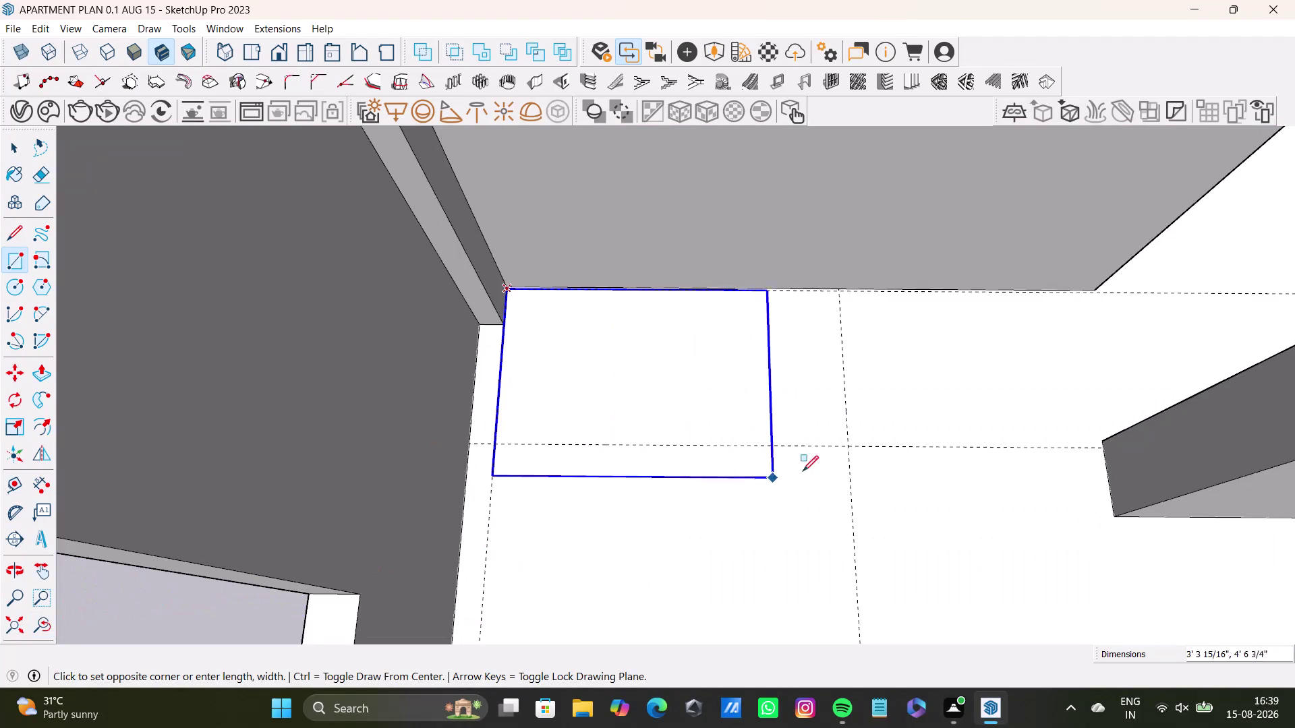
Finish the floor rectangle in the room corner and select its face.
scroll(up, 3)
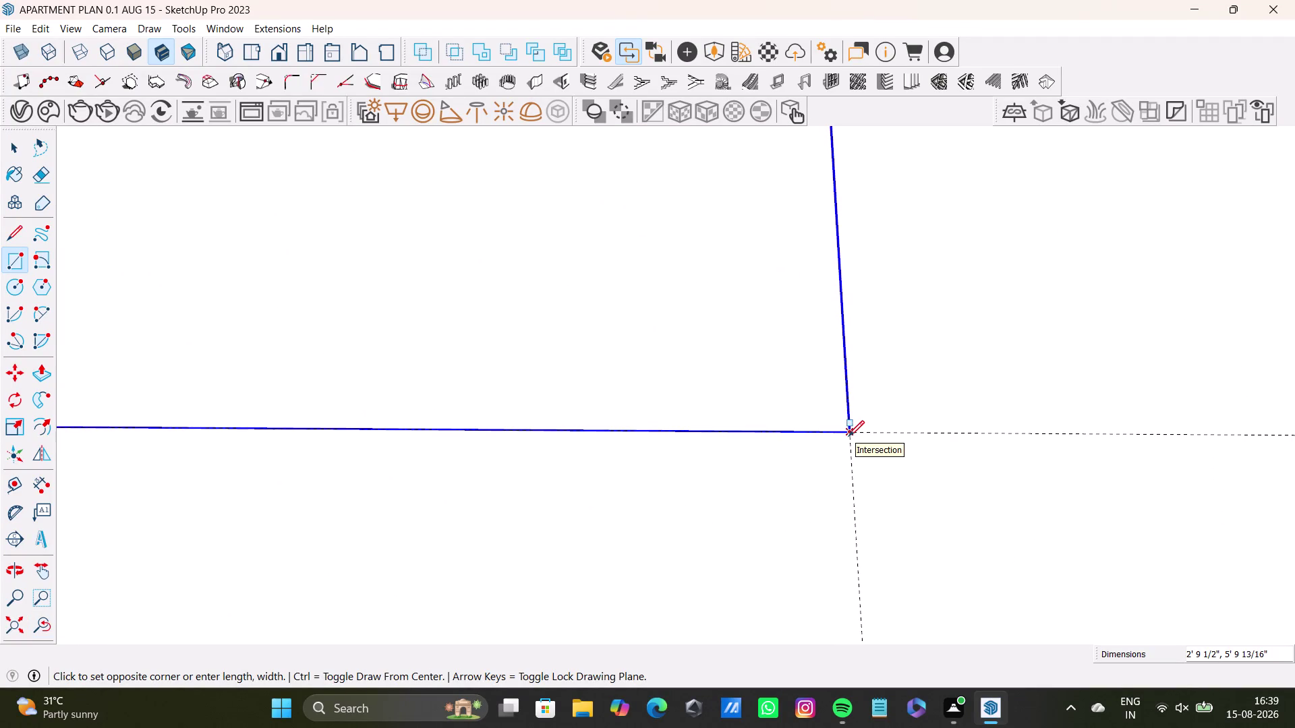
click(849, 436)
key(space)
scroll(down, 3)
middle_drag(757, 402, 765, 459)
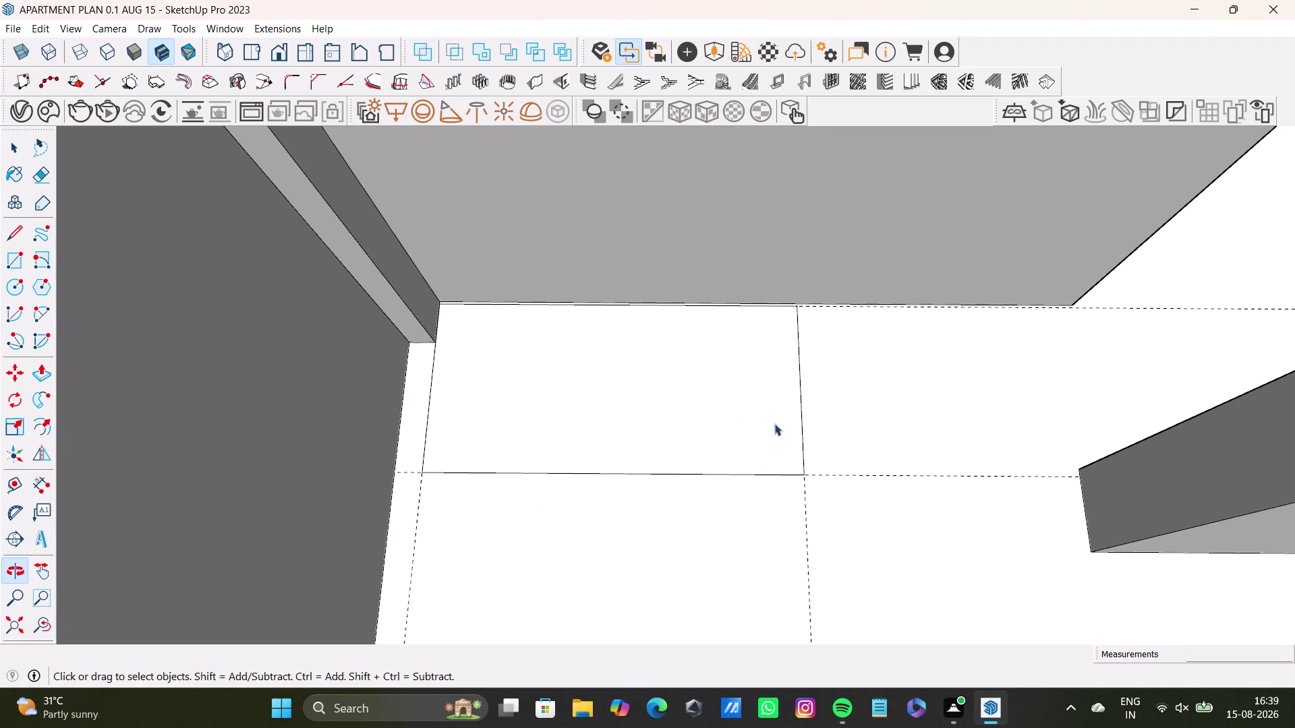
middle_drag(774, 422, 622, 321)
key(space)
click(635, 408)
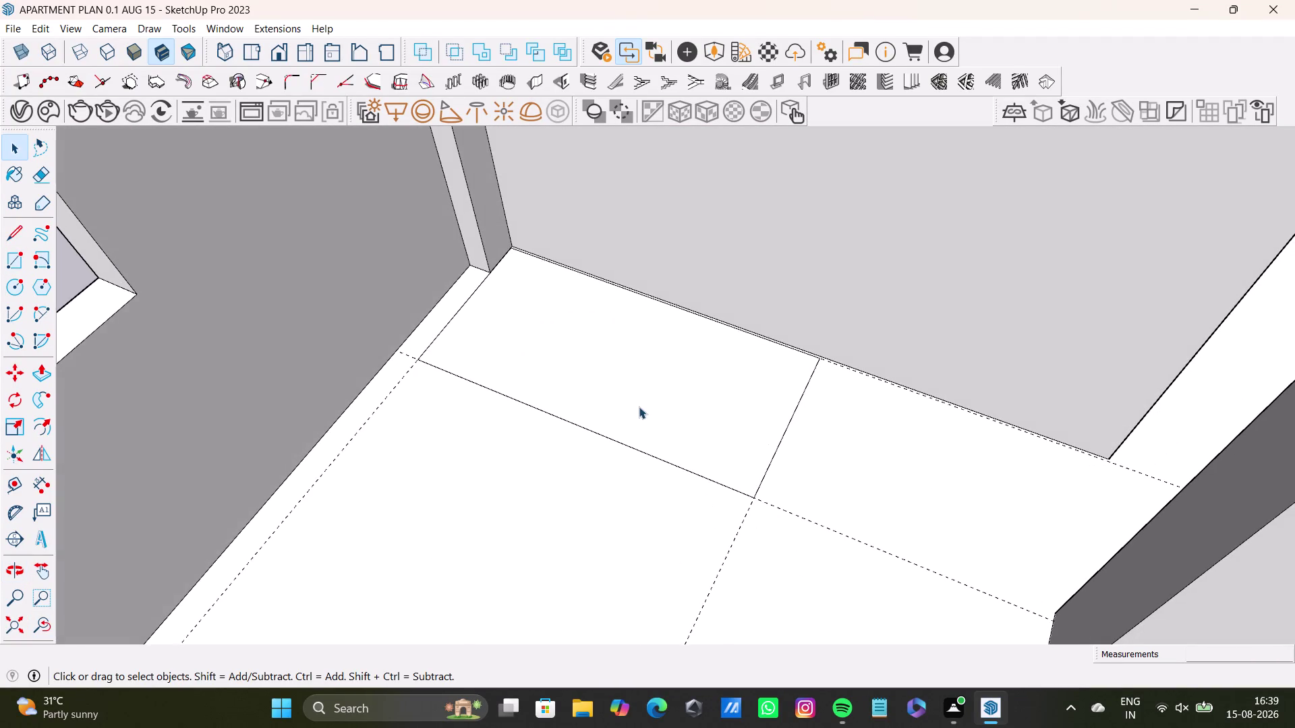
scroll(down, 3)
middle_drag(661, 380, 653, 510)
Push/Pull the rectangle face up into a tall column, checking its top against the walls.
key(p)
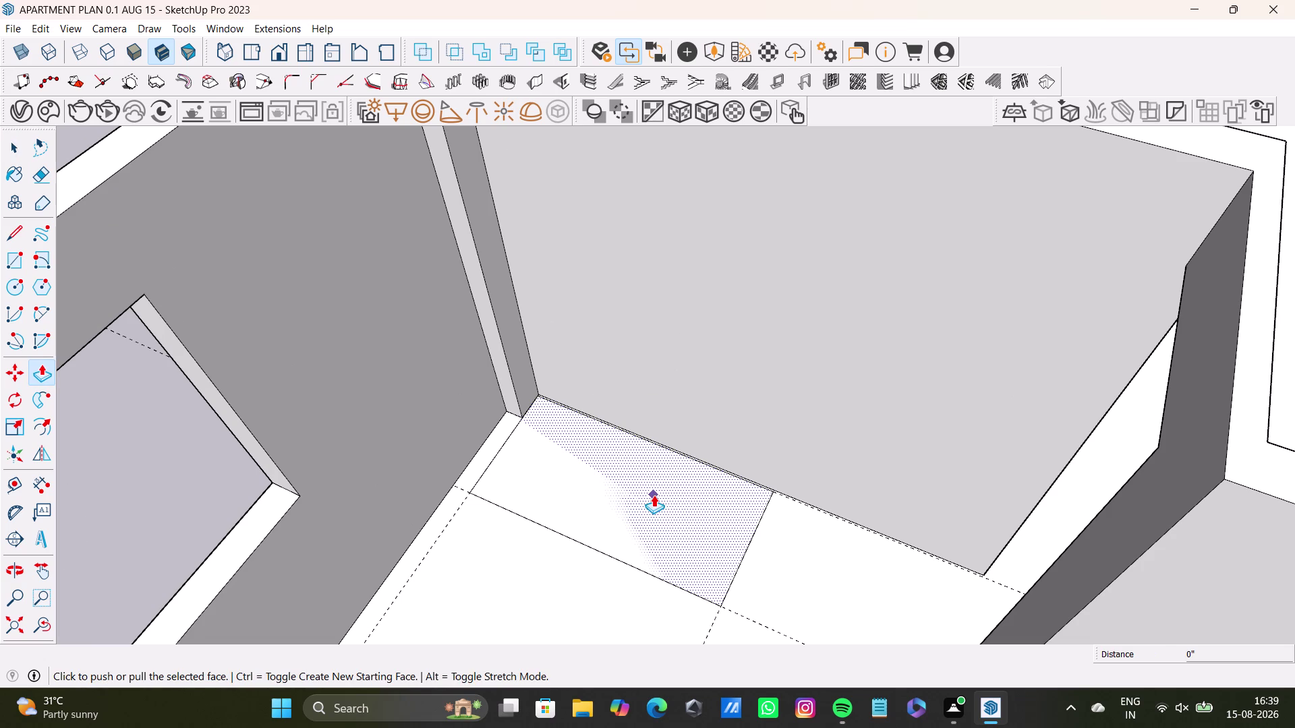
click(653, 495)
middle_drag(711, 270, 707, 453)
middle_drag(705, 439, 744, 358)
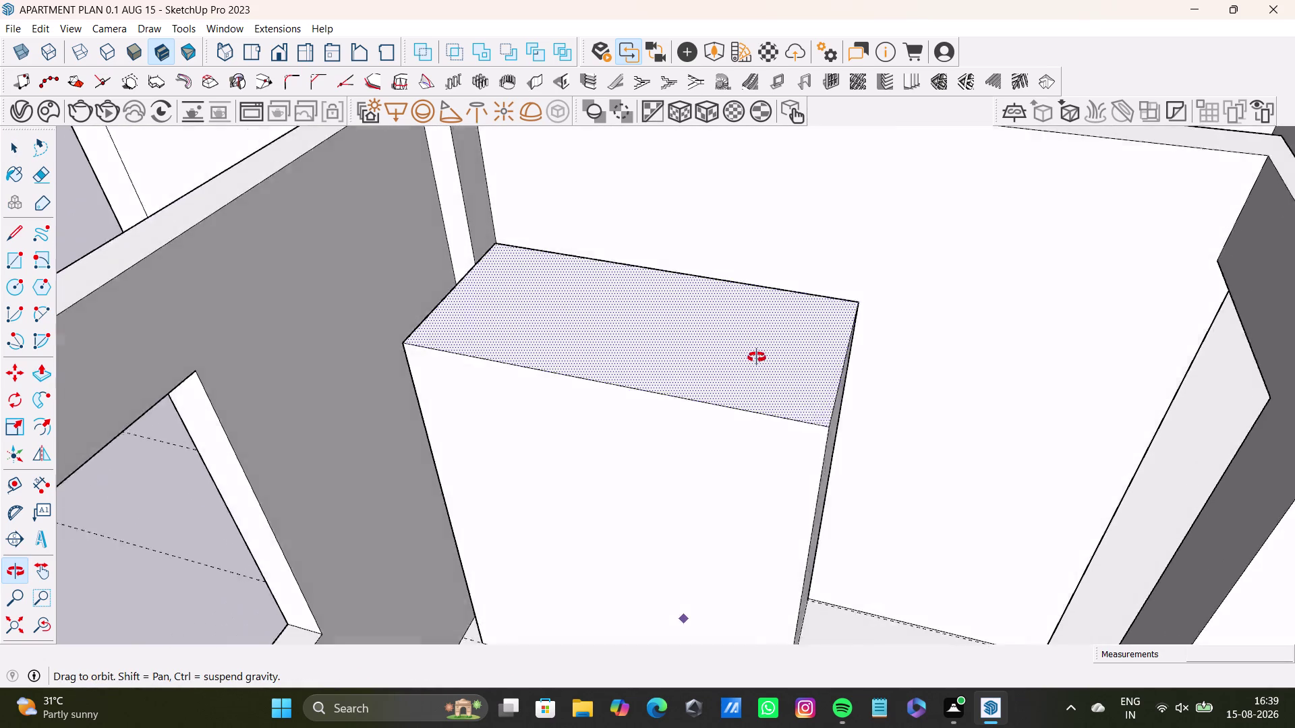
middle_drag(744, 358, 774, 362)
middle_drag(733, 185, 698, 346)
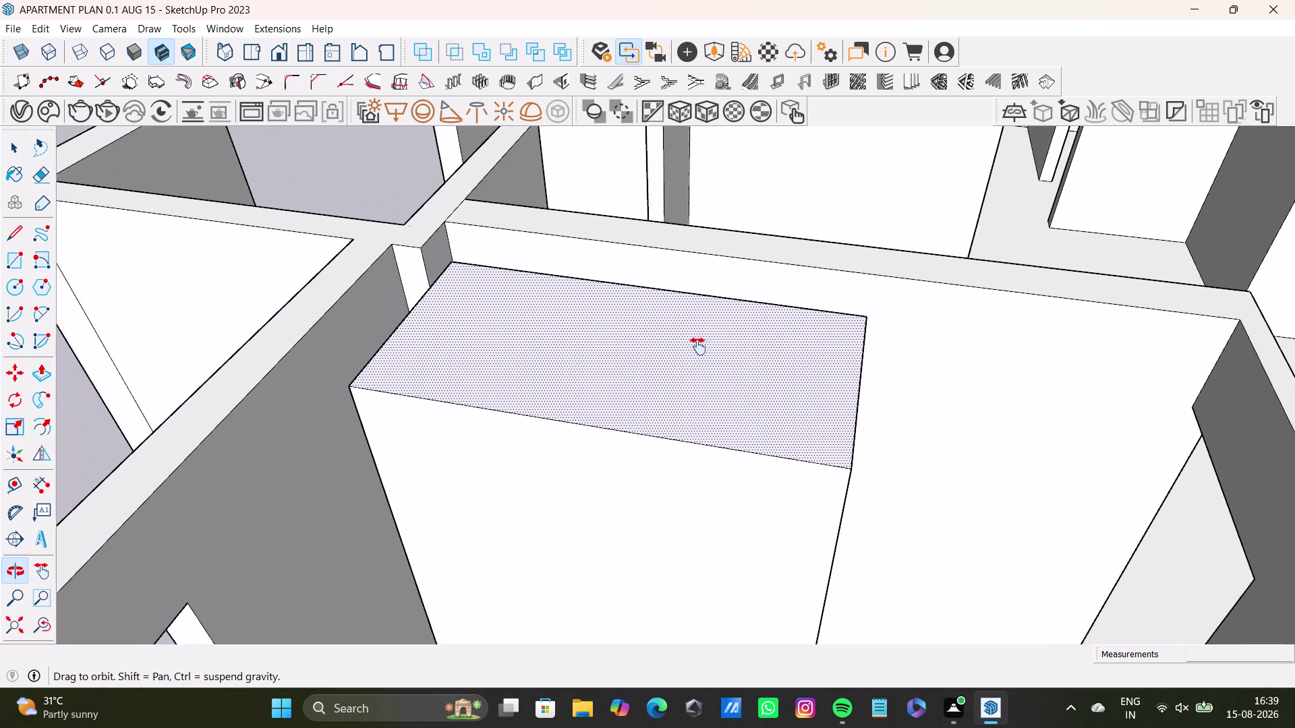
middle_drag(698, 347, 696, 298)
click(705, 281)
middle_drag(777, 395, 634, 245)
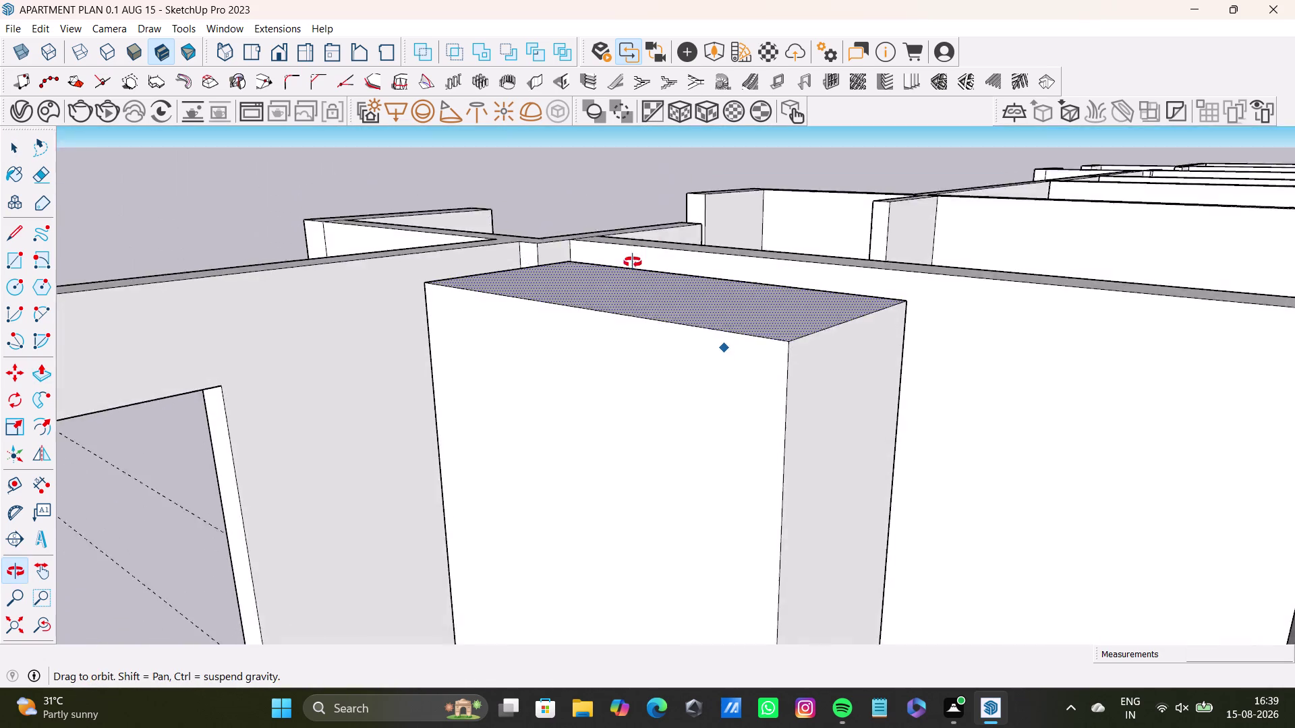
middle_drag(634, 244, 631, 311)
key(space)
middle_drag(676, 440, 604, 294)
middle_drag(608, 303, 658, 390)
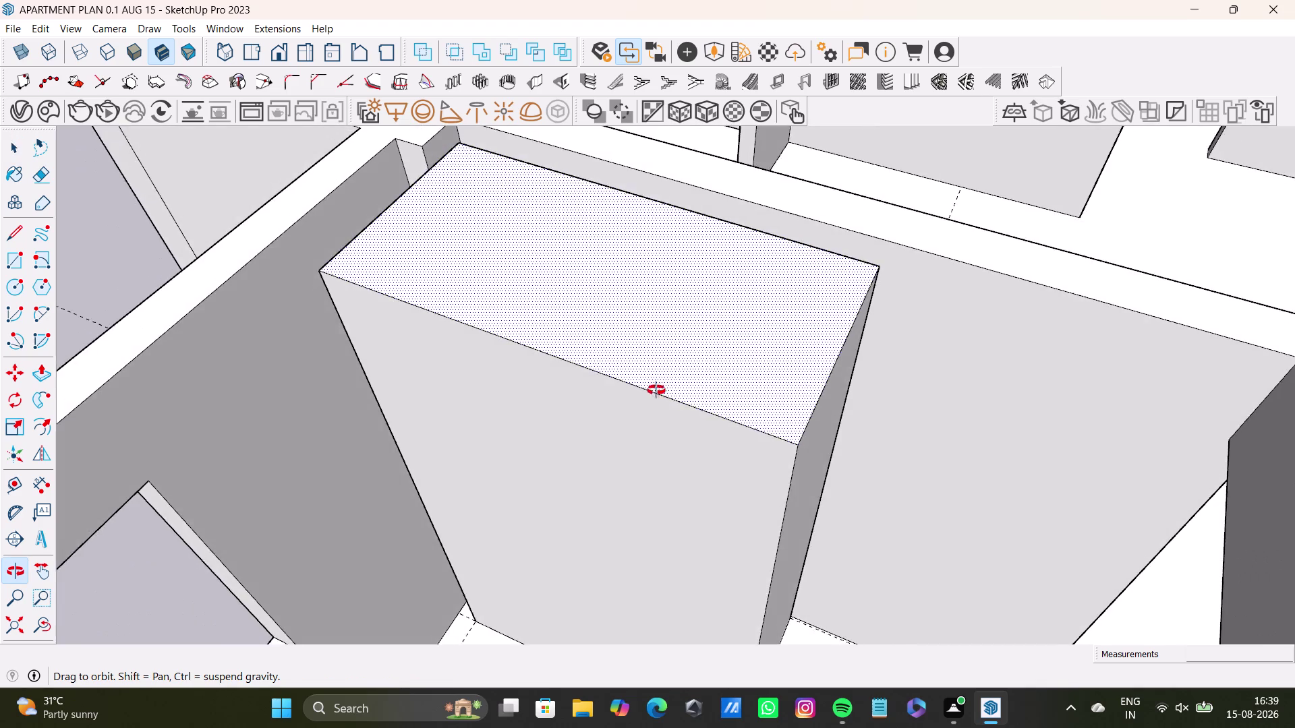
middle_drag(658, 390, 624, 388)
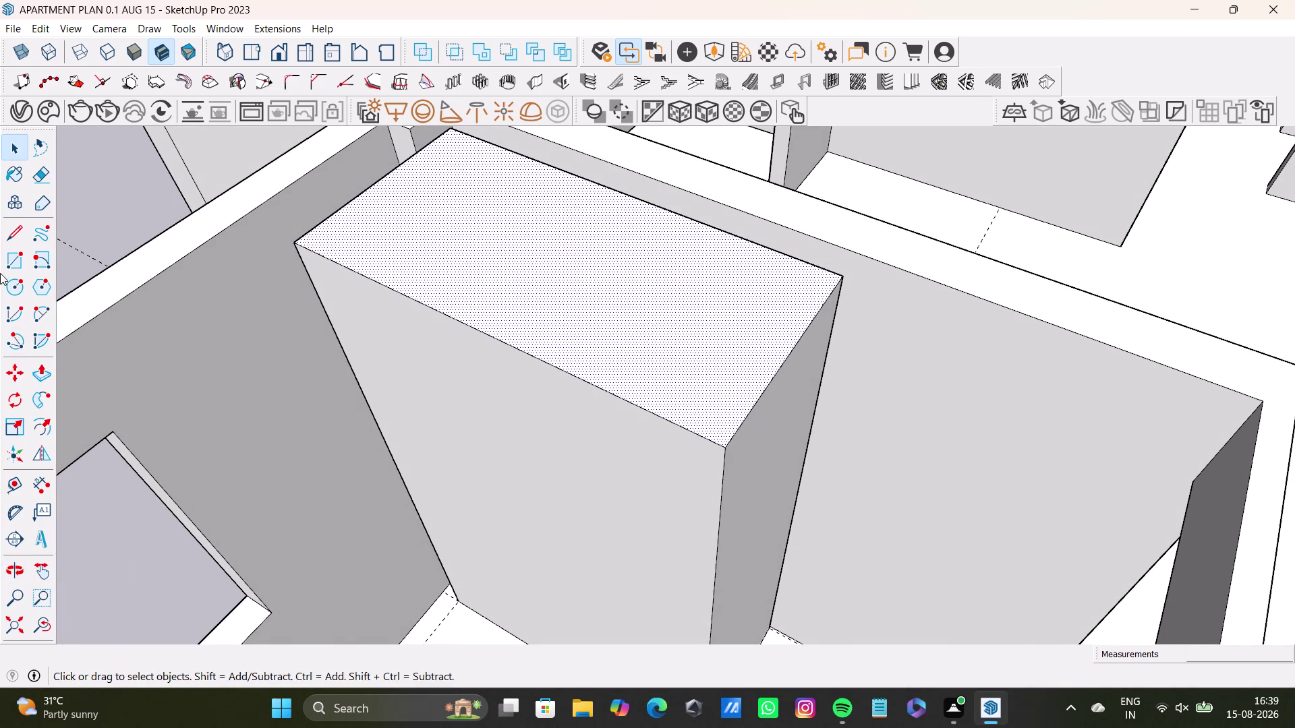
Start a 2 Point Arc on the column's top edge, then cancel it.
click(39, 315)
scroll(up, 3)
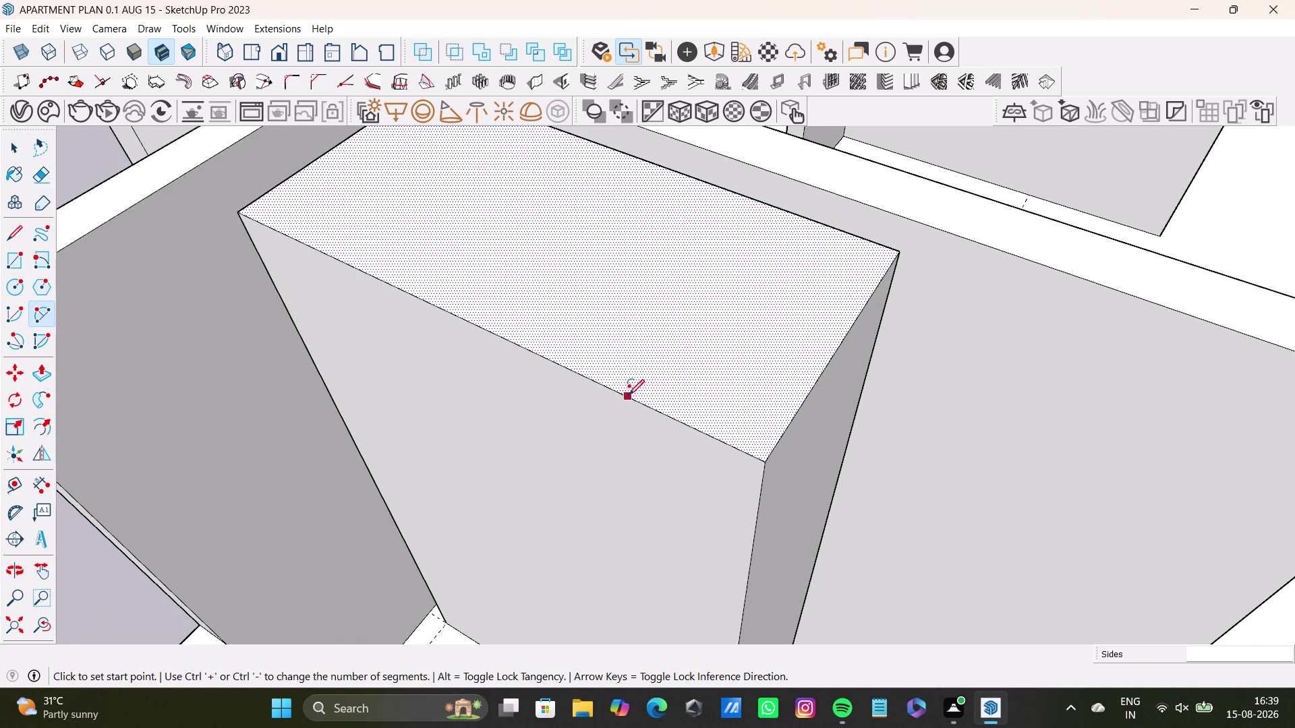
drag(698, 429, 705, 427)
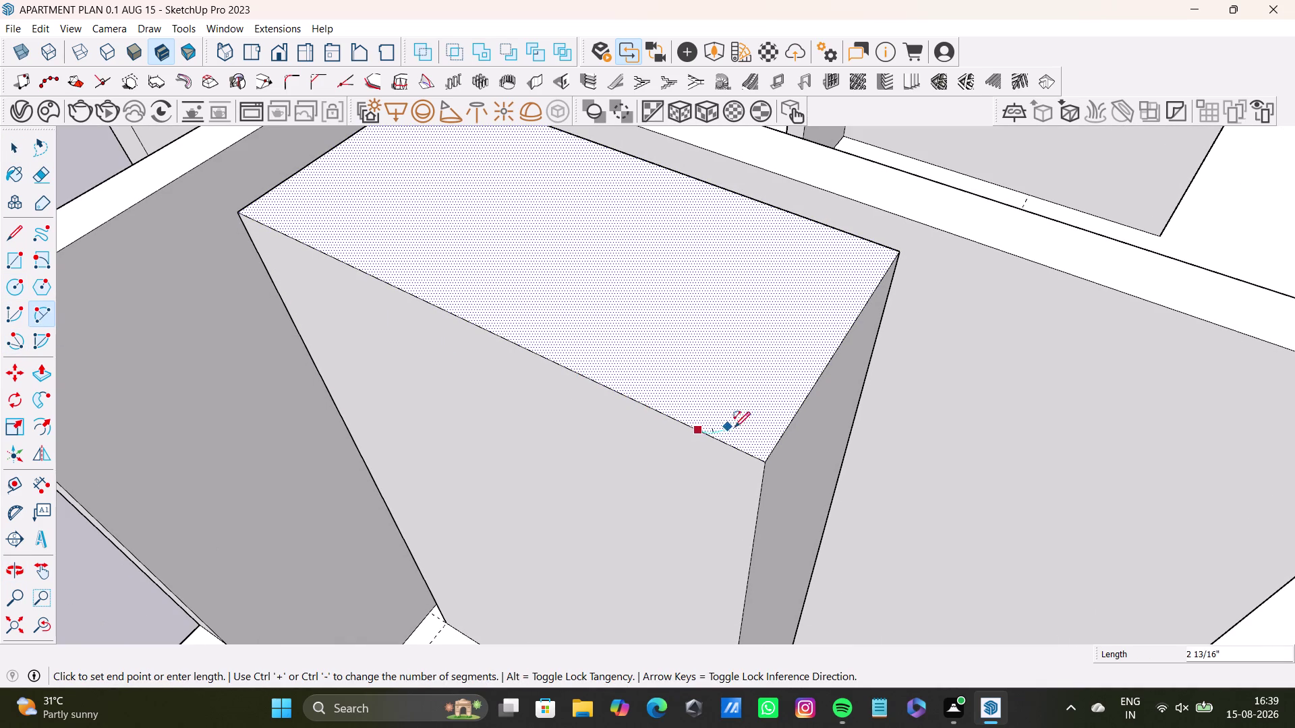
click(796, 417)
key(space)
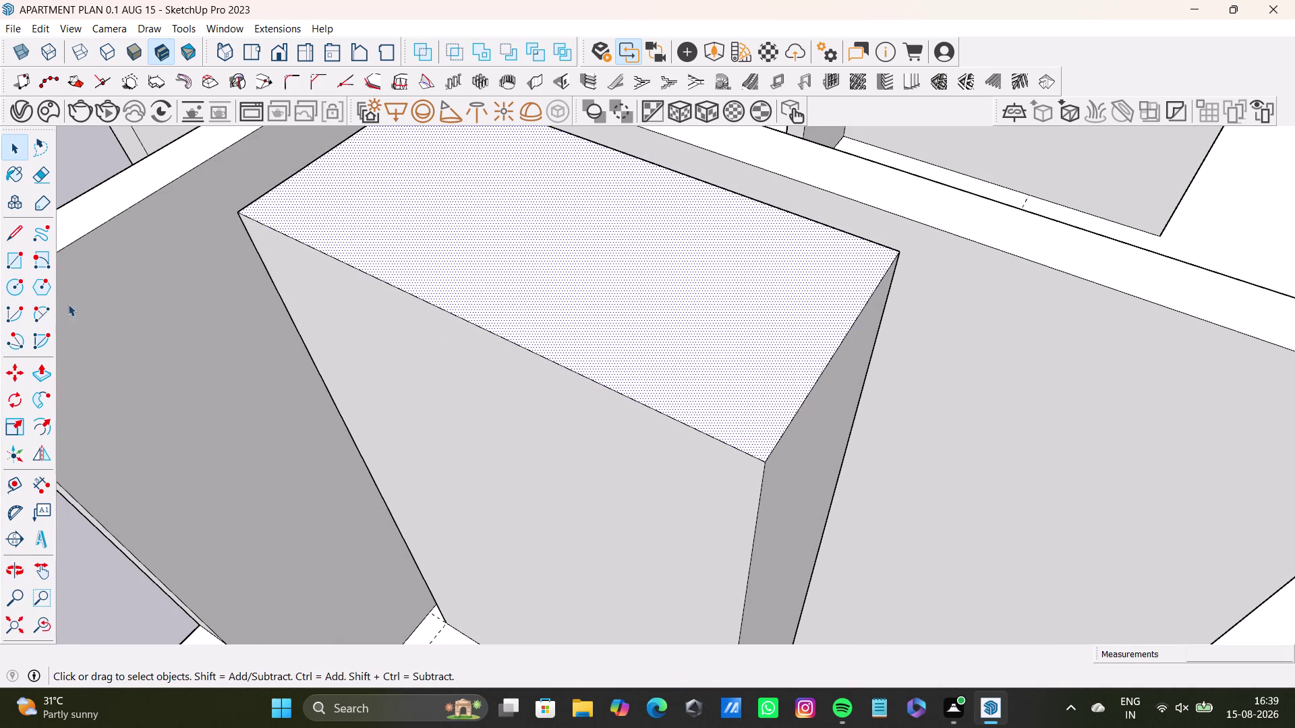
Draw a 2 Point Arc across the column's top corner.
click(49, 312)
scroll(up, 3)
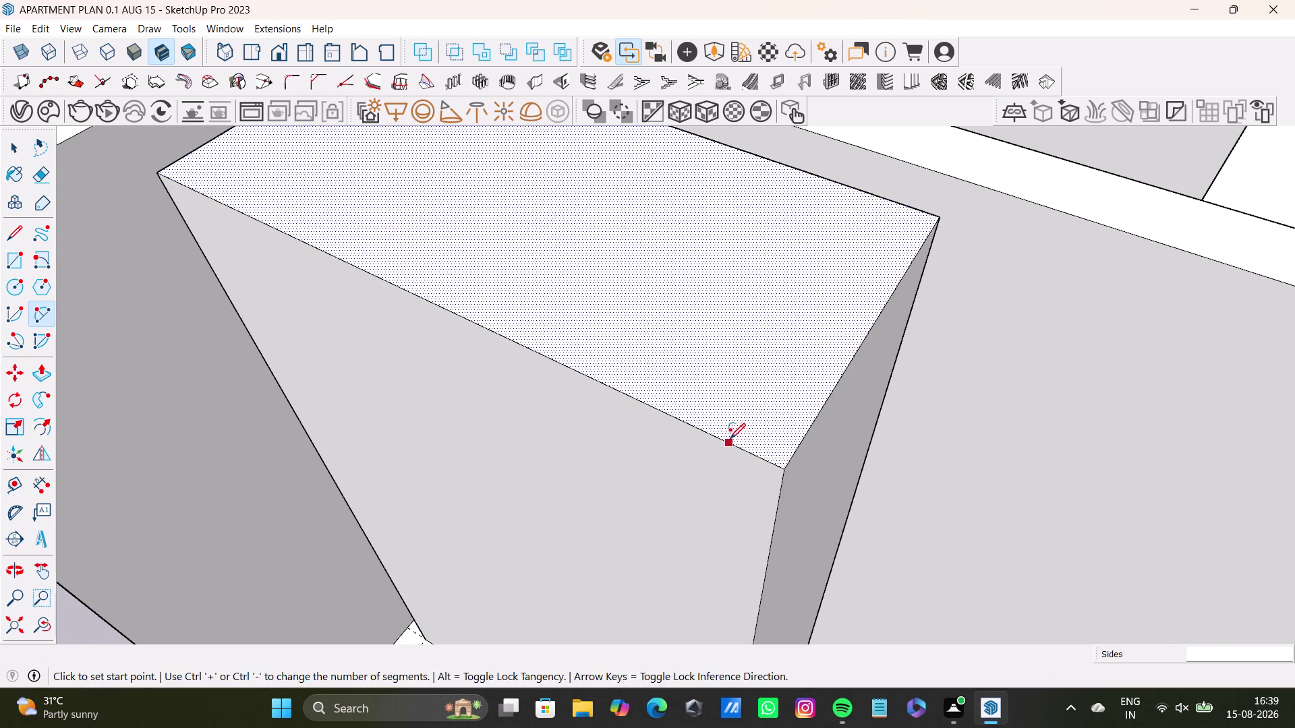
drag(729, 439, 744, 436)
click(814, 421)
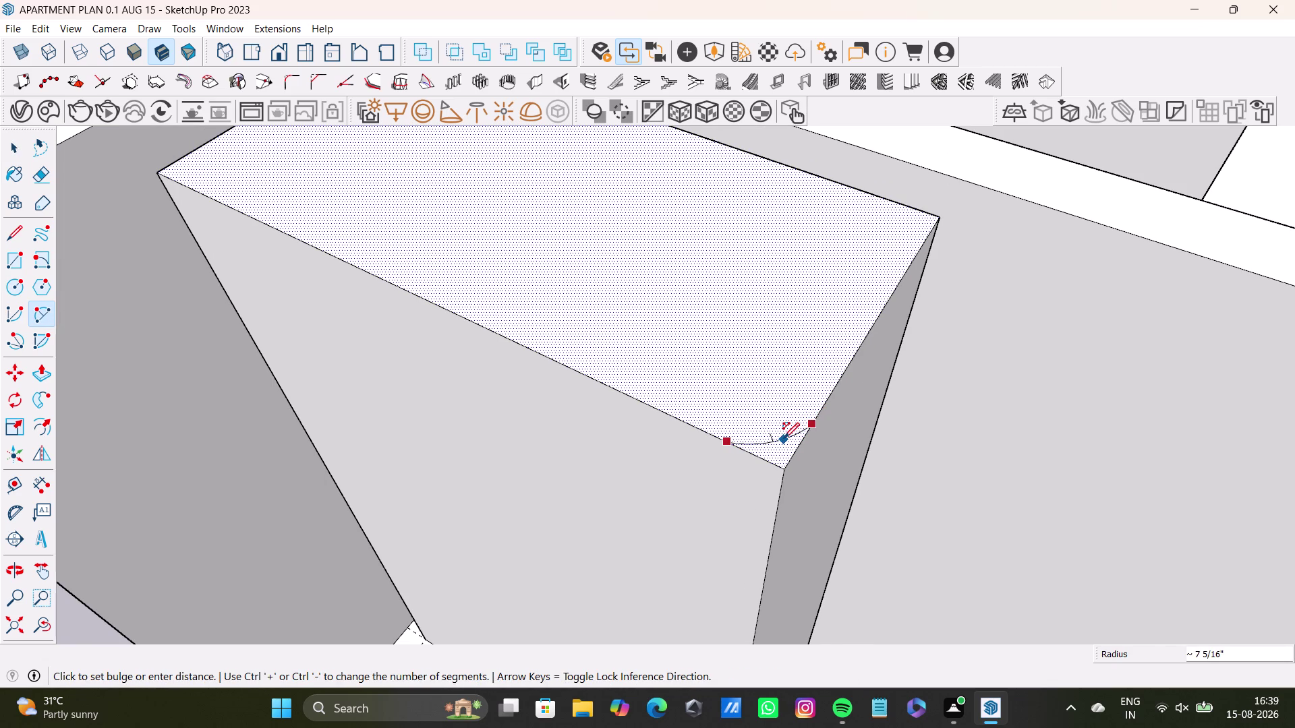
click(782, 415)
key(space)
click(781, 431)
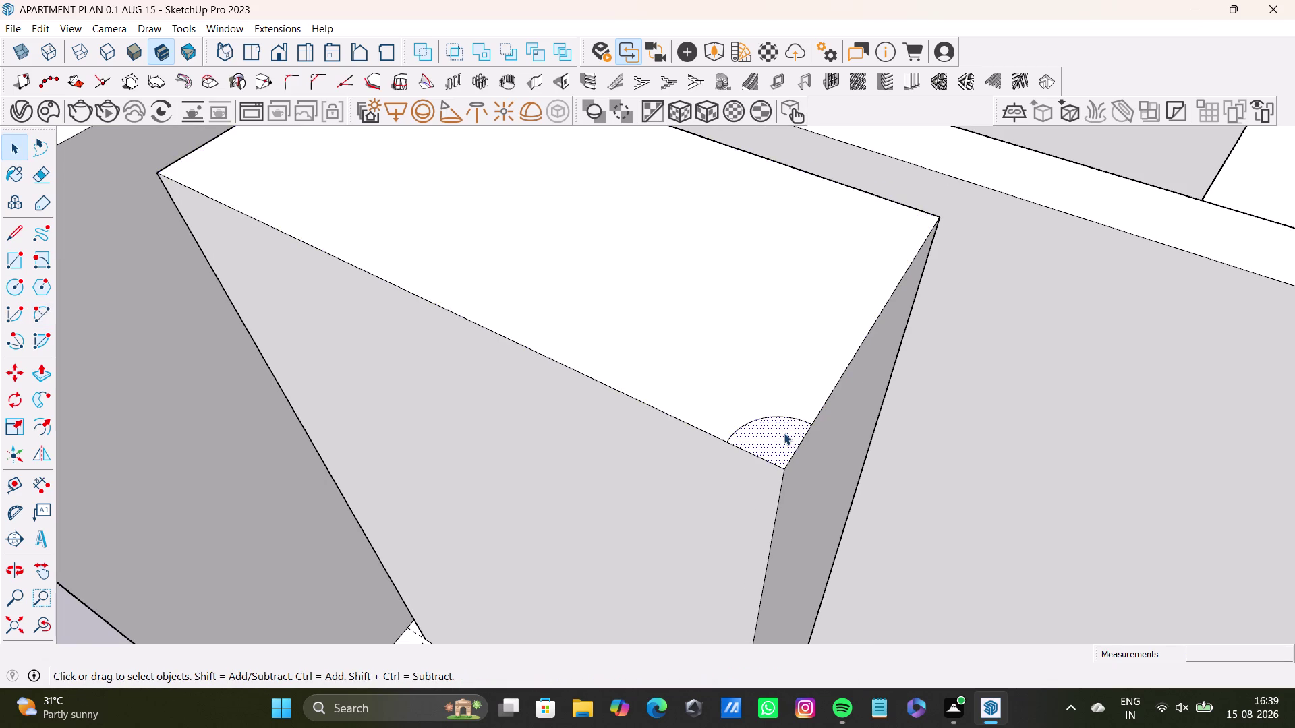
scroll(down, 3)
middle_drag(790, 460, 766, 323)
Push/Pull the arc face down the full column height to the floor.
key(p)
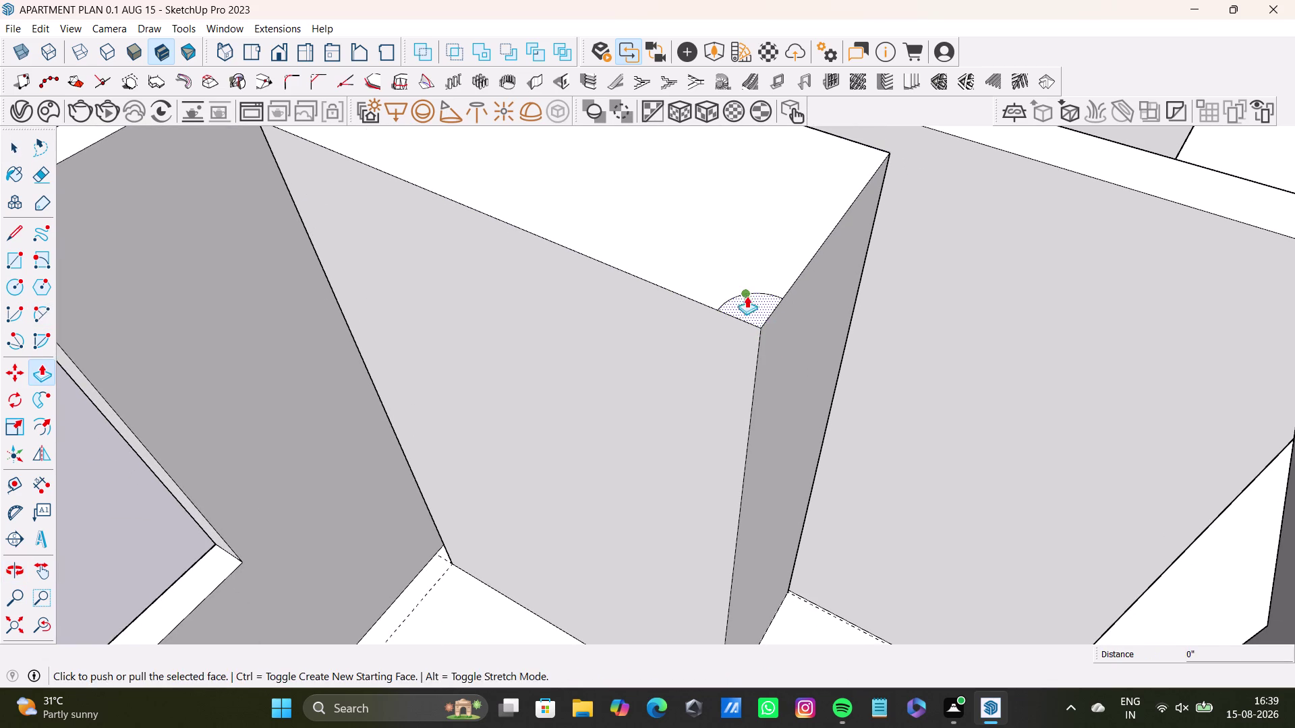
drag(747, 296, 746, 538)
middle_drag(743, 523, 733, 345)
drag(725, 349, 741, 451)
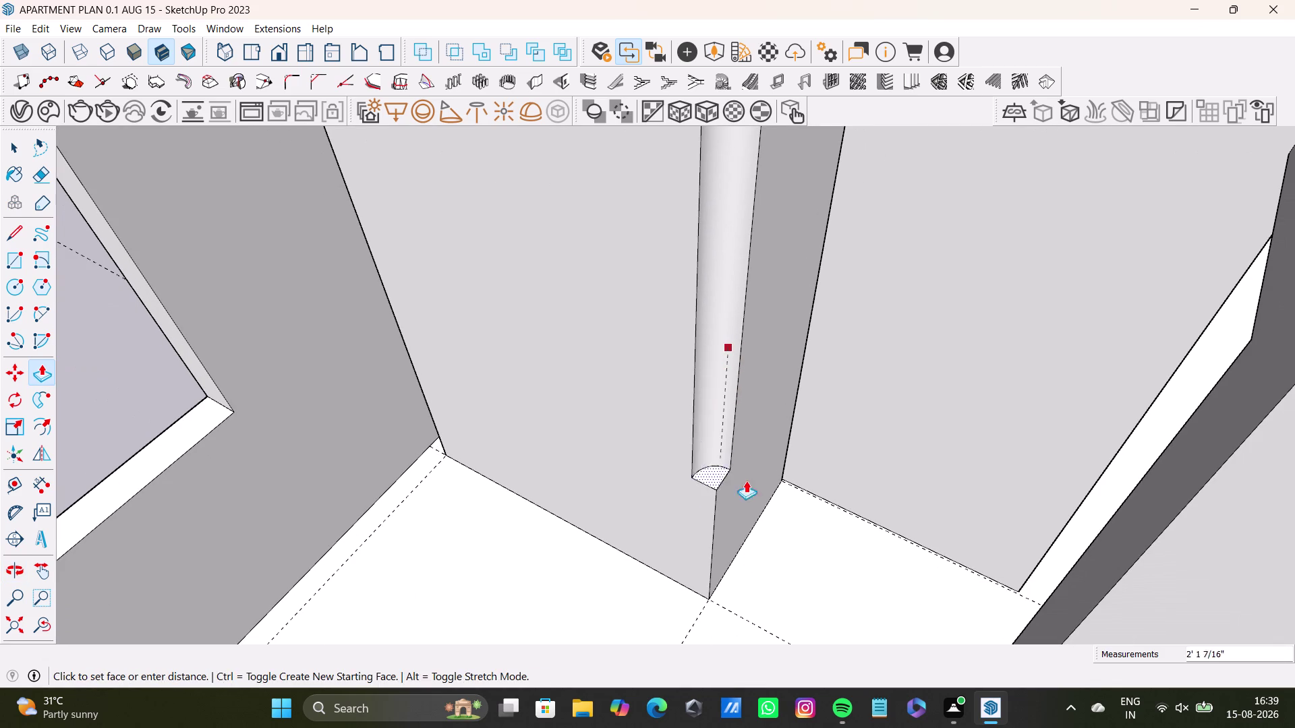
drag(741, 451, 750, 608)
key(space)
scroll(down, 3)
middle_drag(639, 463, 515, 508)
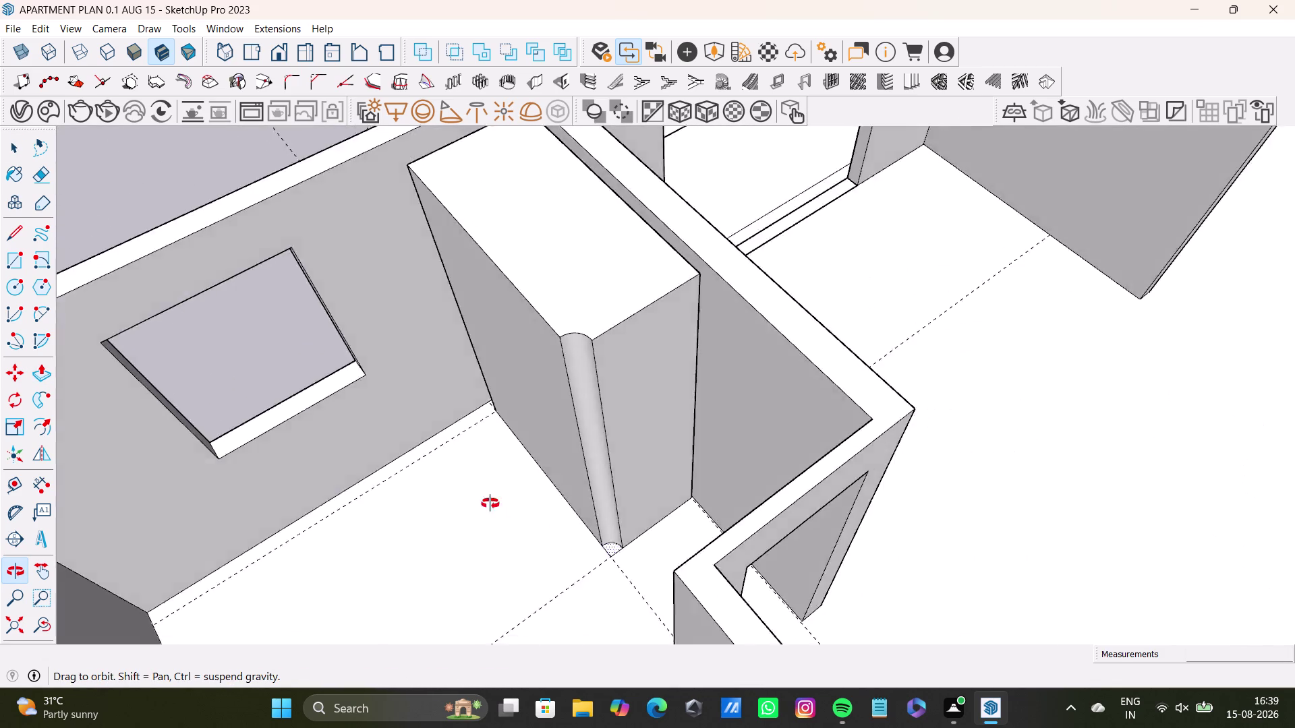
middle_drag(514, 509, 400, 534)
Undo the last three operations and orbit over to the second column.
key(ctrl+z)
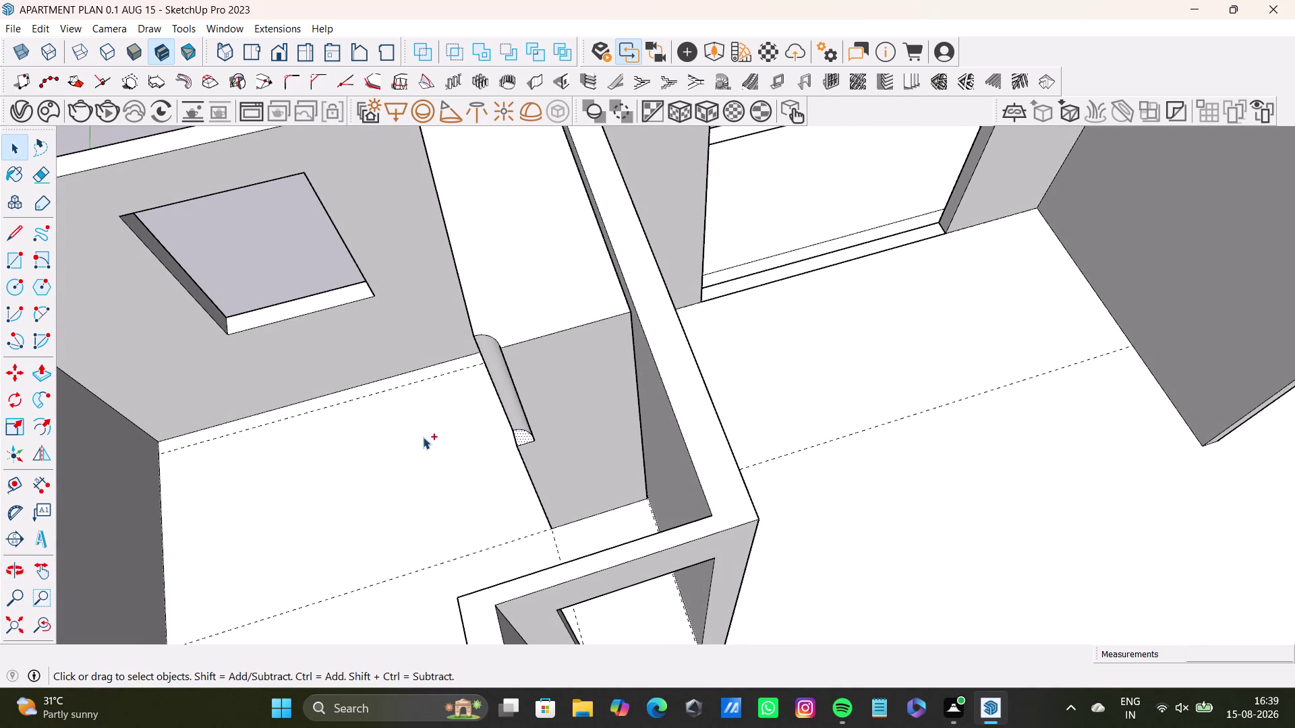
key(ctrl+z)
key(ctrl+z)
middle_drag(430, 435, 668, 449)
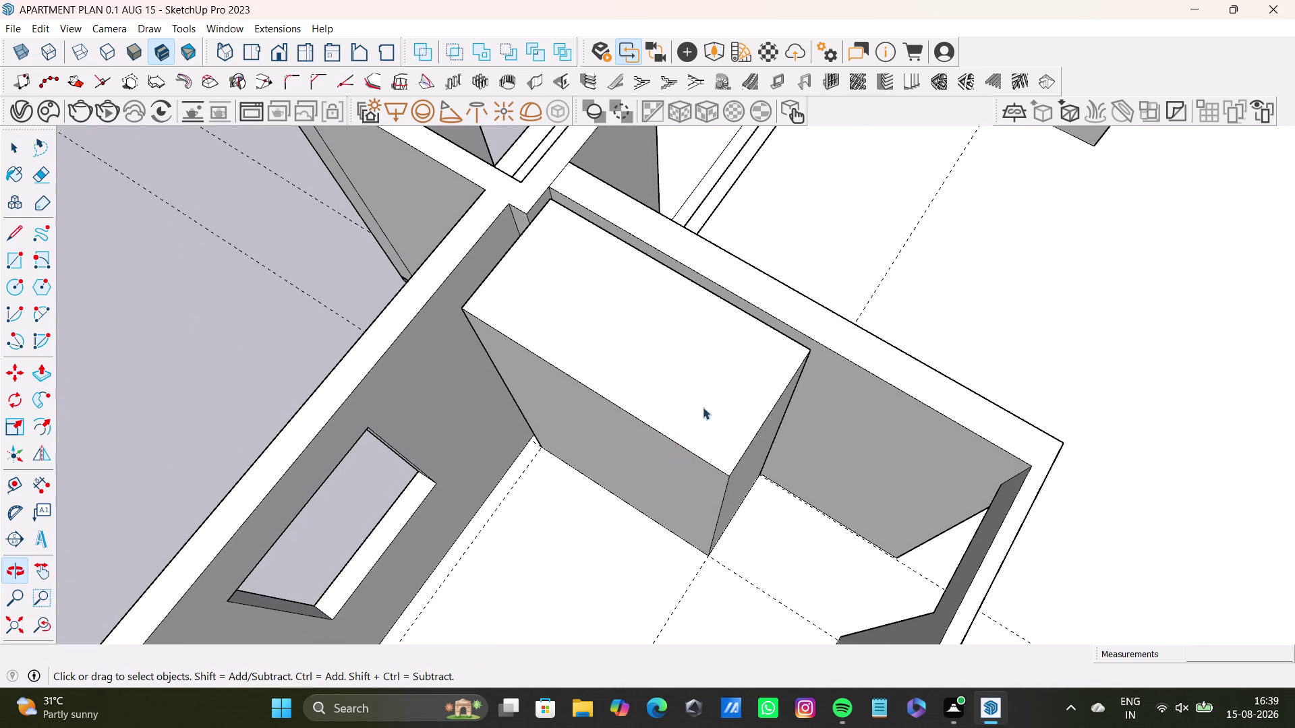
Draw a 2 Point Arc across the column's top corner and select the arc face.
click(42, 313)
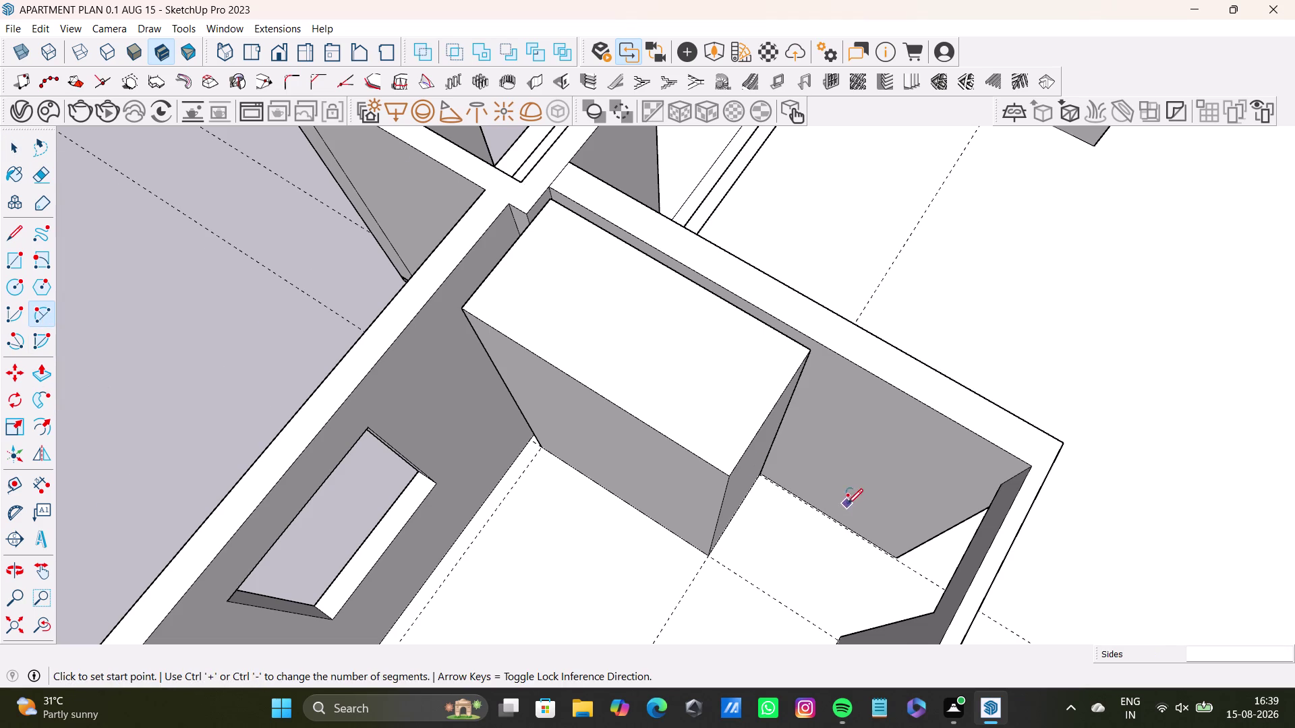
scroll(up, 3)
middle_drag(843, 498, 743, 442)
drag(513, 357, 539, 354)
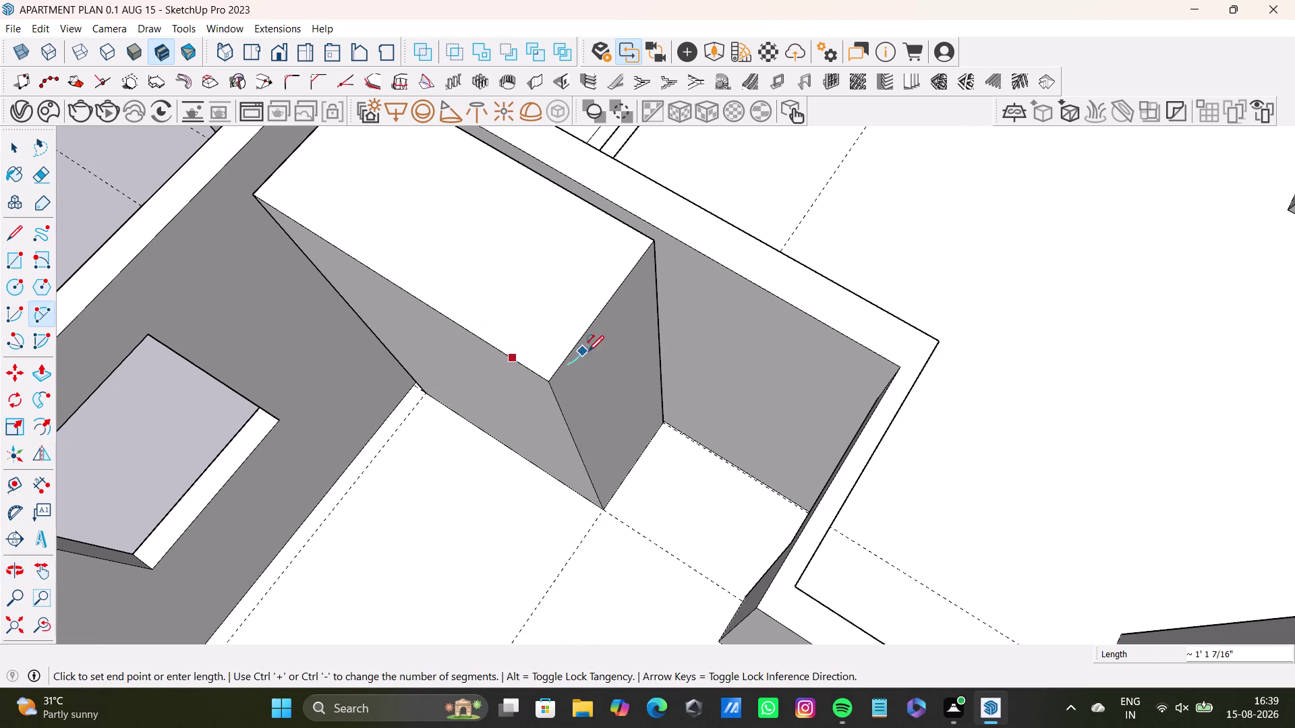
click(573, 345)
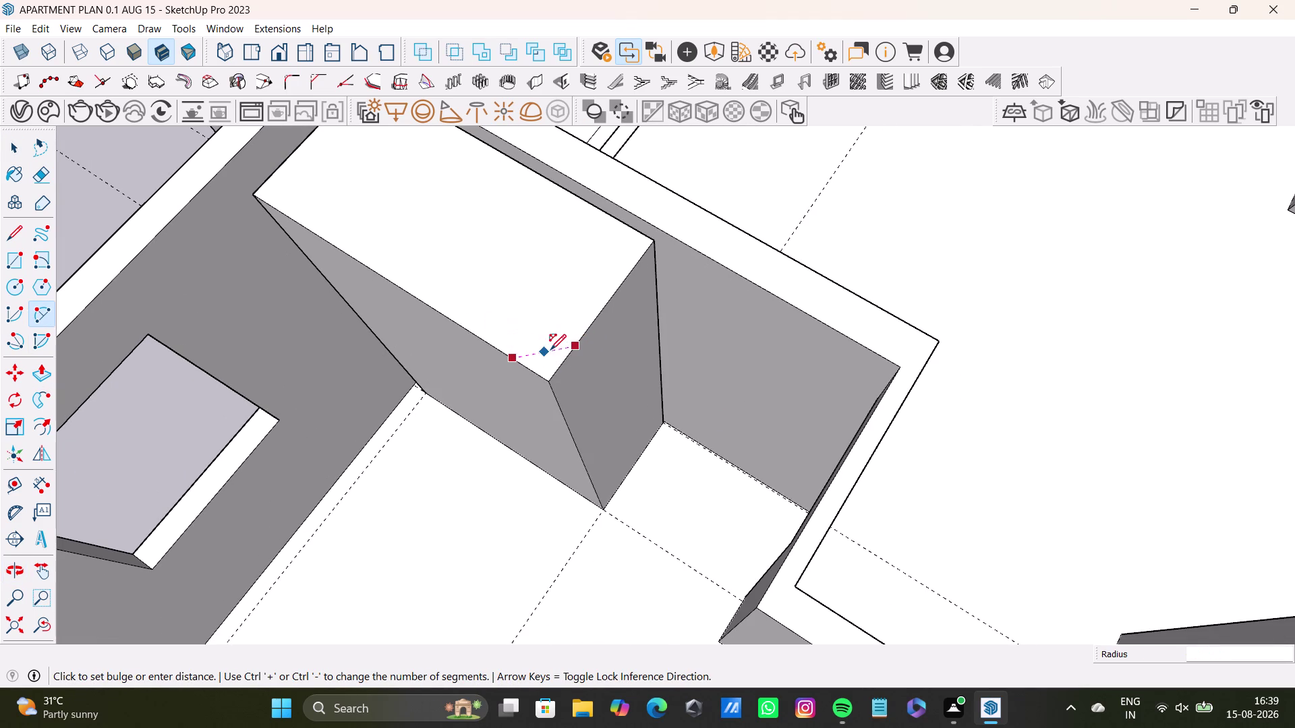
click(543, 364)
key(space)
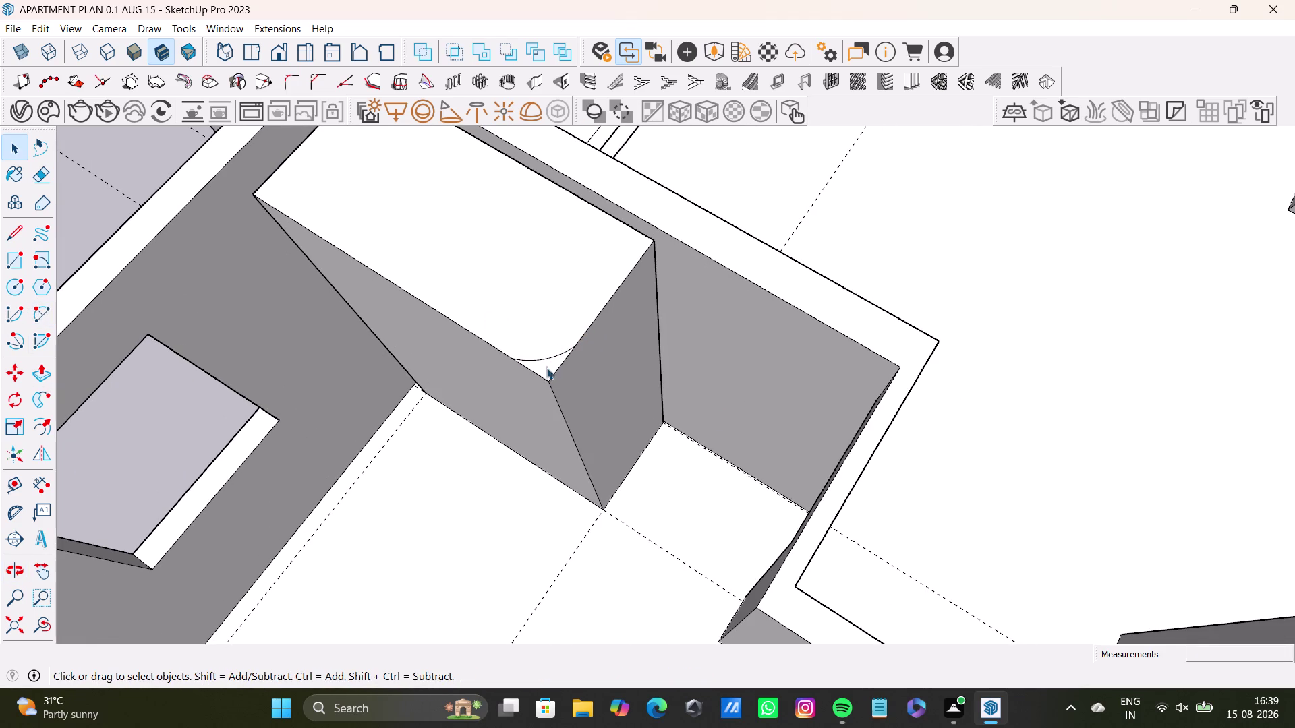
click(546, 367)
Push/Pull the cut-off sliver down the column's full height.
key(p)
drag(548, 366, 629, 536)
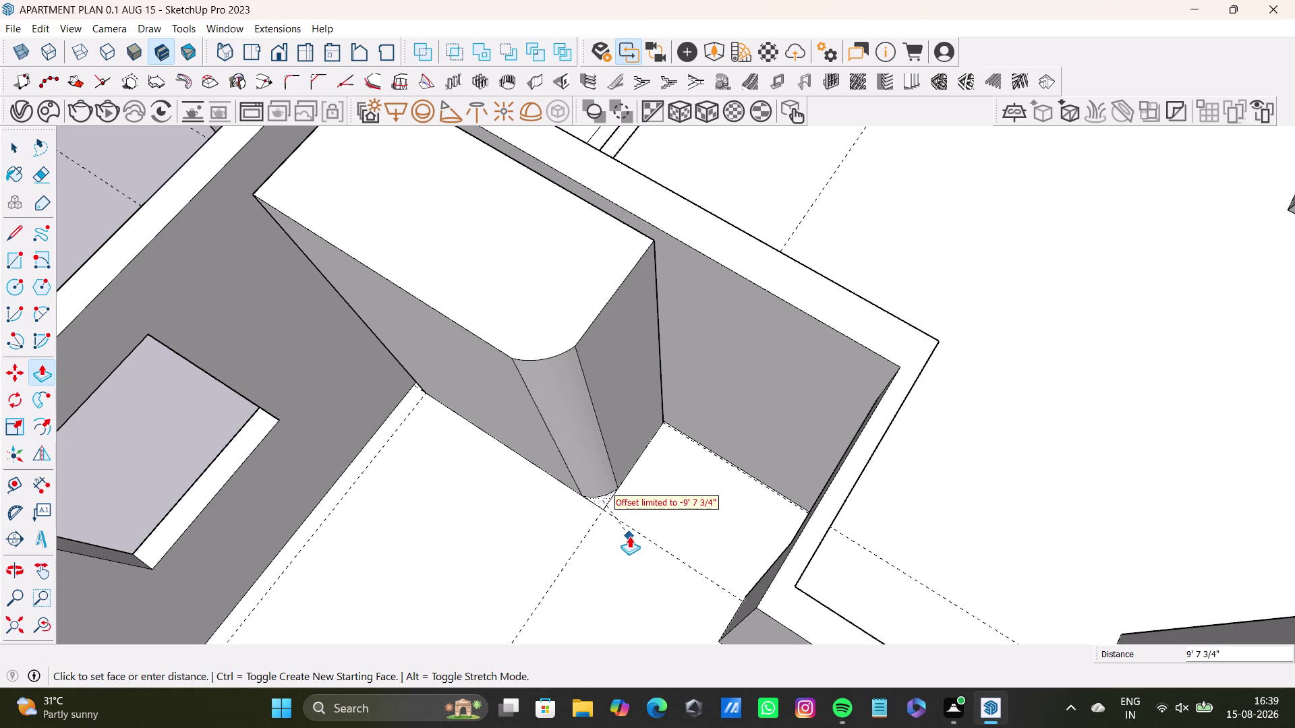
drag(629, 535, 631, 544)
key(space)
middle_drag(588, 495, 776, 460)
middle_drag(777, 465, 548, 542)
middle_drag(647, 417, 685, 443)
middle_drag(728, 468, 542, 480)
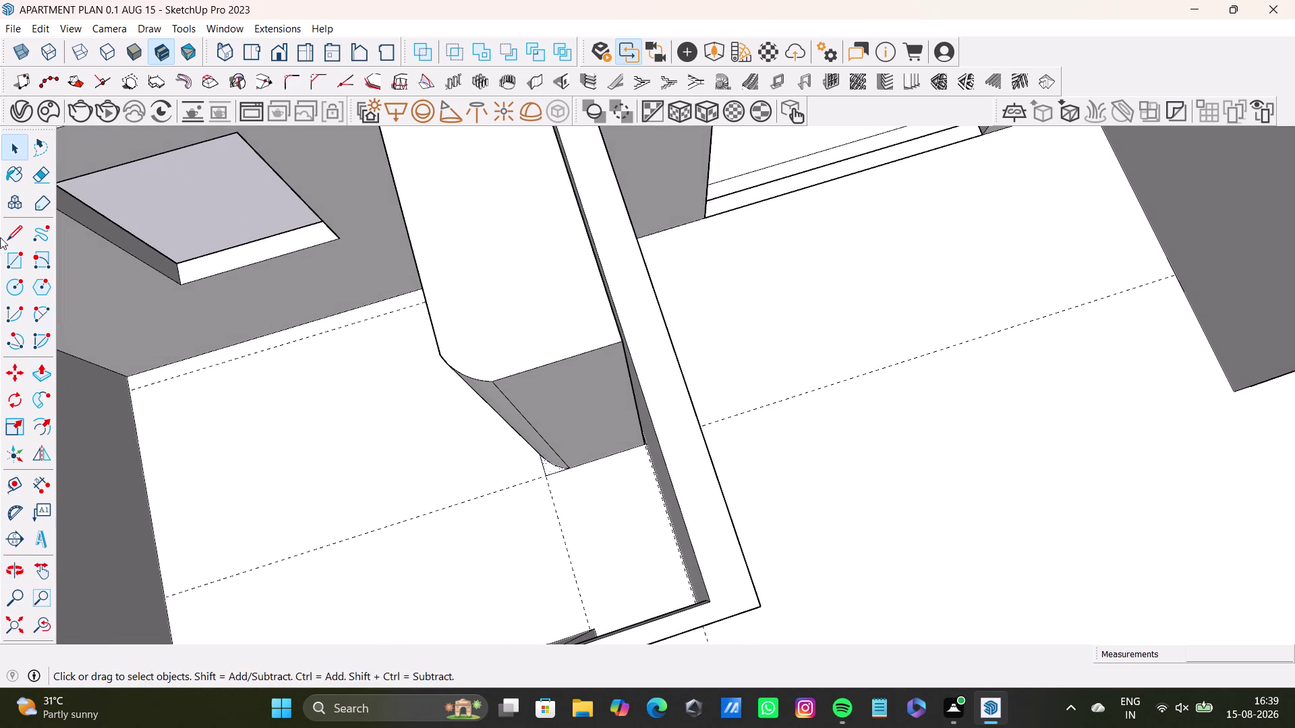
Draw a 2 Point Arc rounding the column's other top corner.
drag(36, 309, 43, 306)
scroll(up, 3)
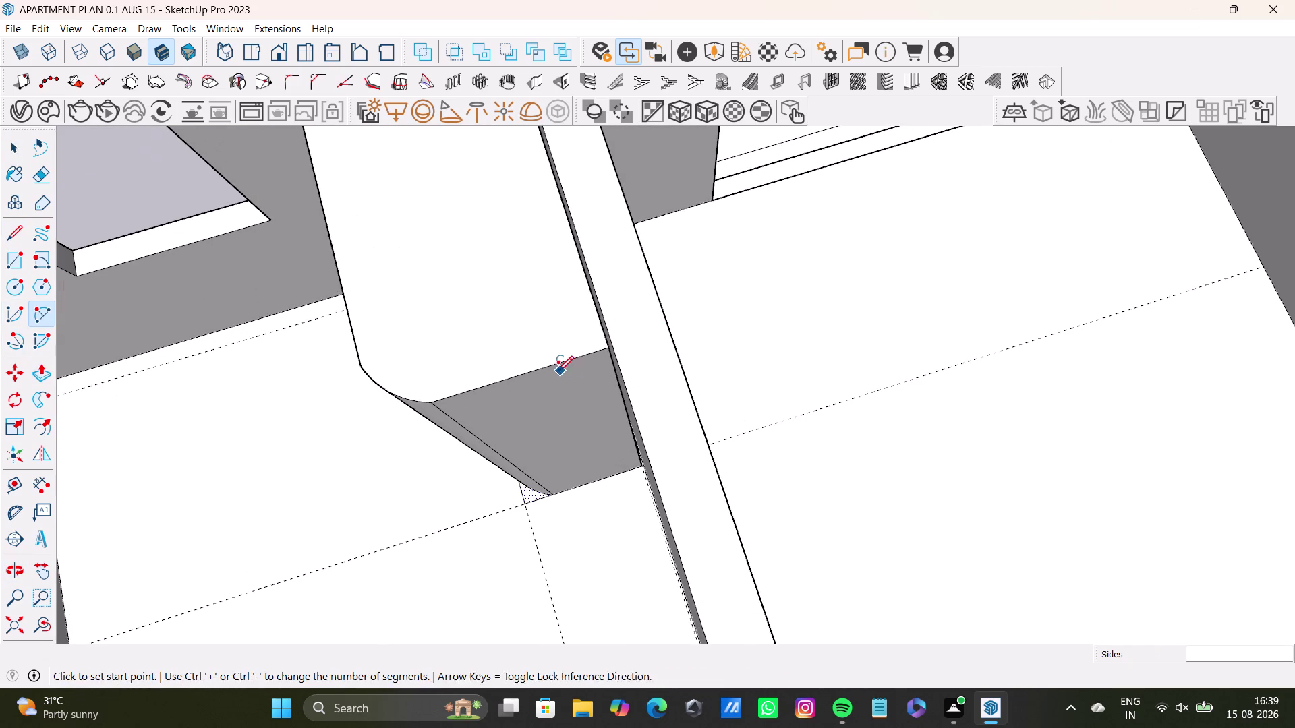
click(555, 362)
click(590, 306)
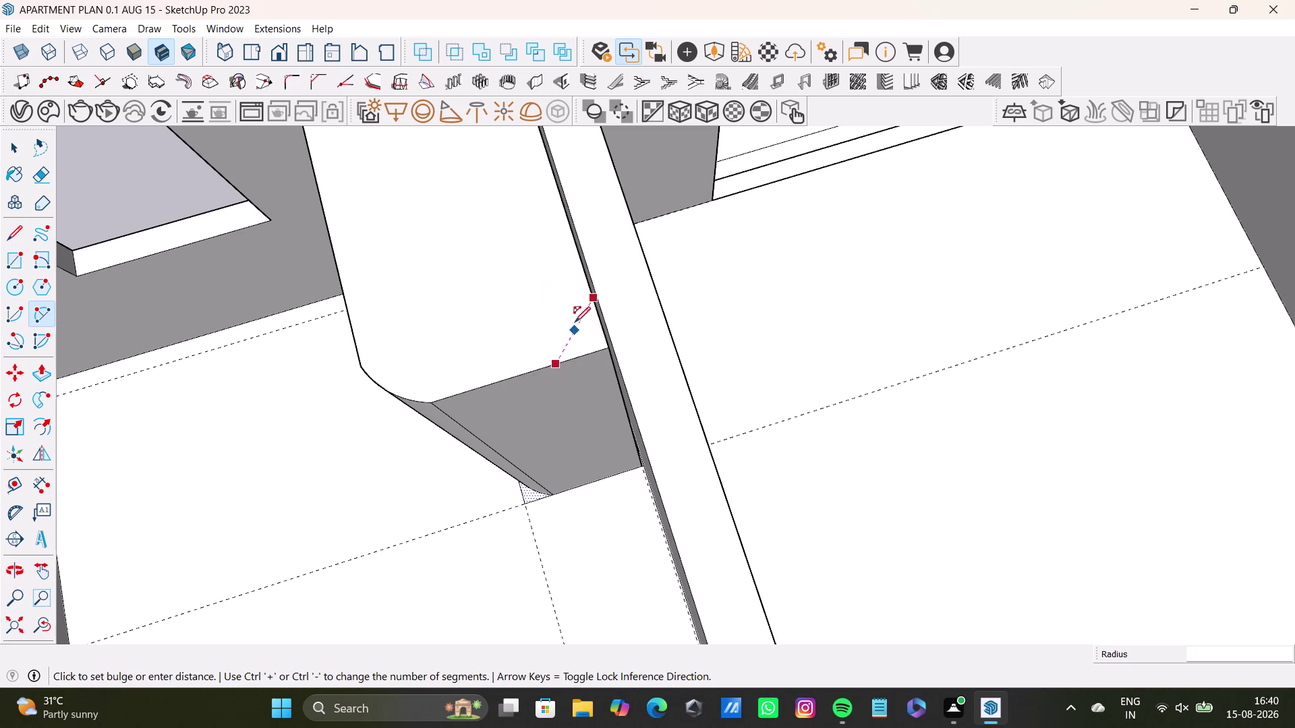
click(584, 330)
key(space)
click(594, 347)
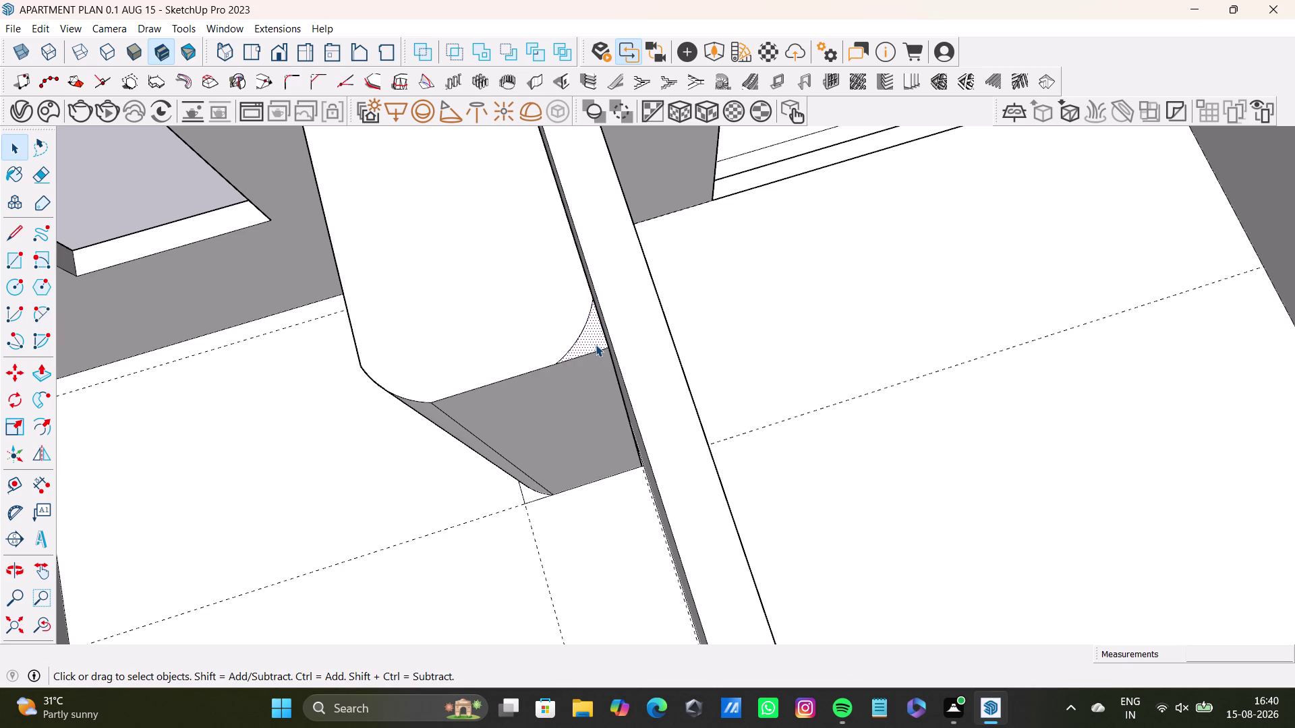
Push/Pull the corner sliver down out of the column.
key(p)
drag(593, 337, 647, 550)
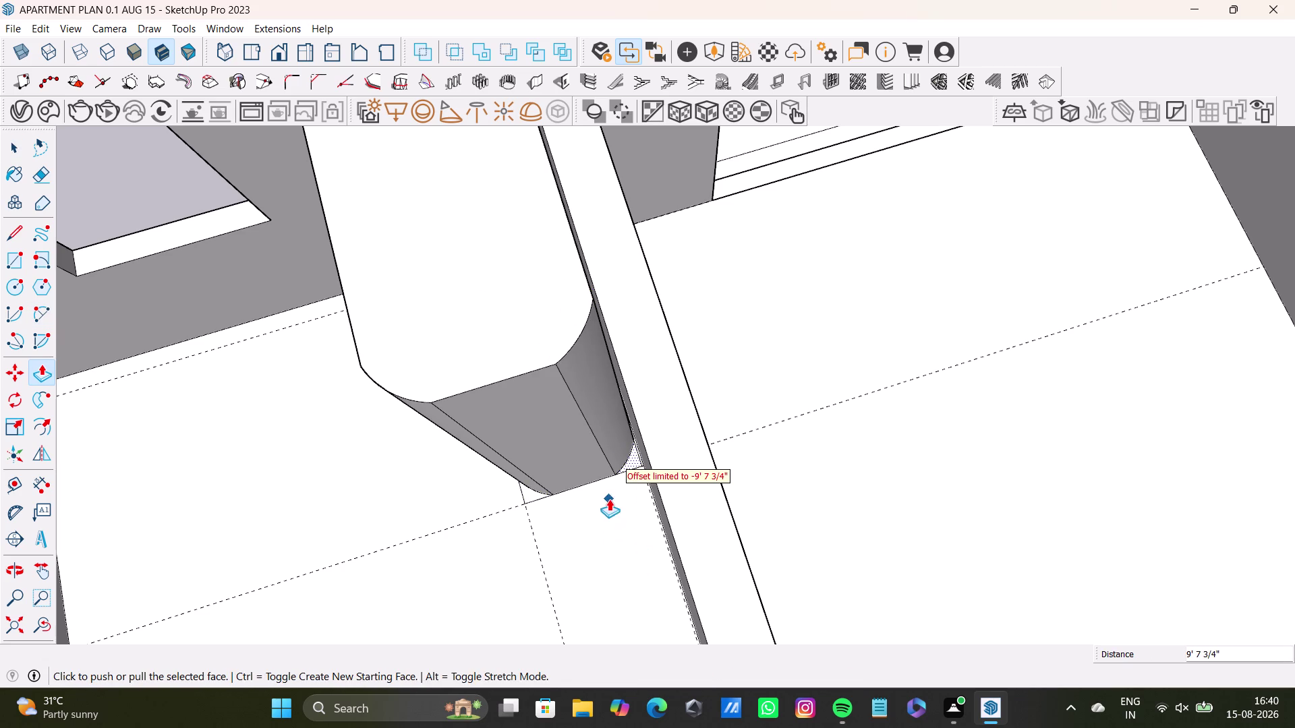
middle_drag(609, 499, 752, 459)
middle_drag(584, 464, 810, 333)
middle_drag(779, 367, 849, 394)
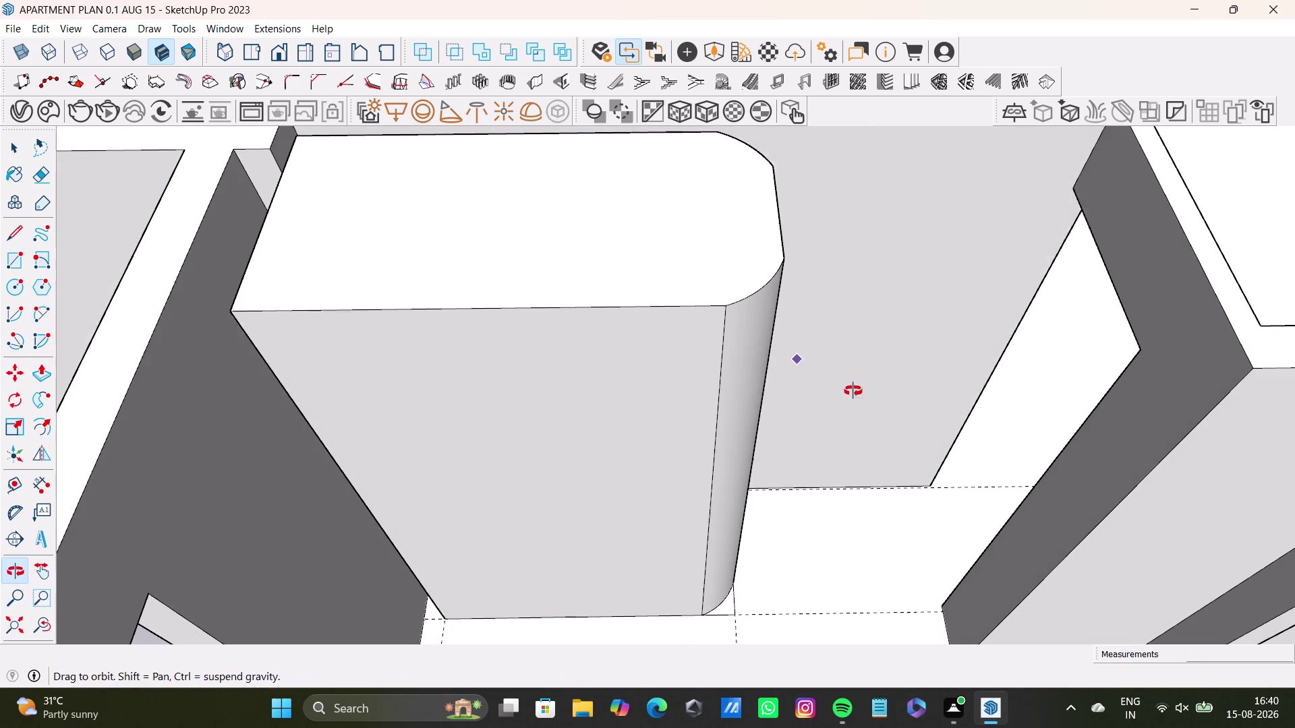
middle_drag(850, 393, 855, 391)
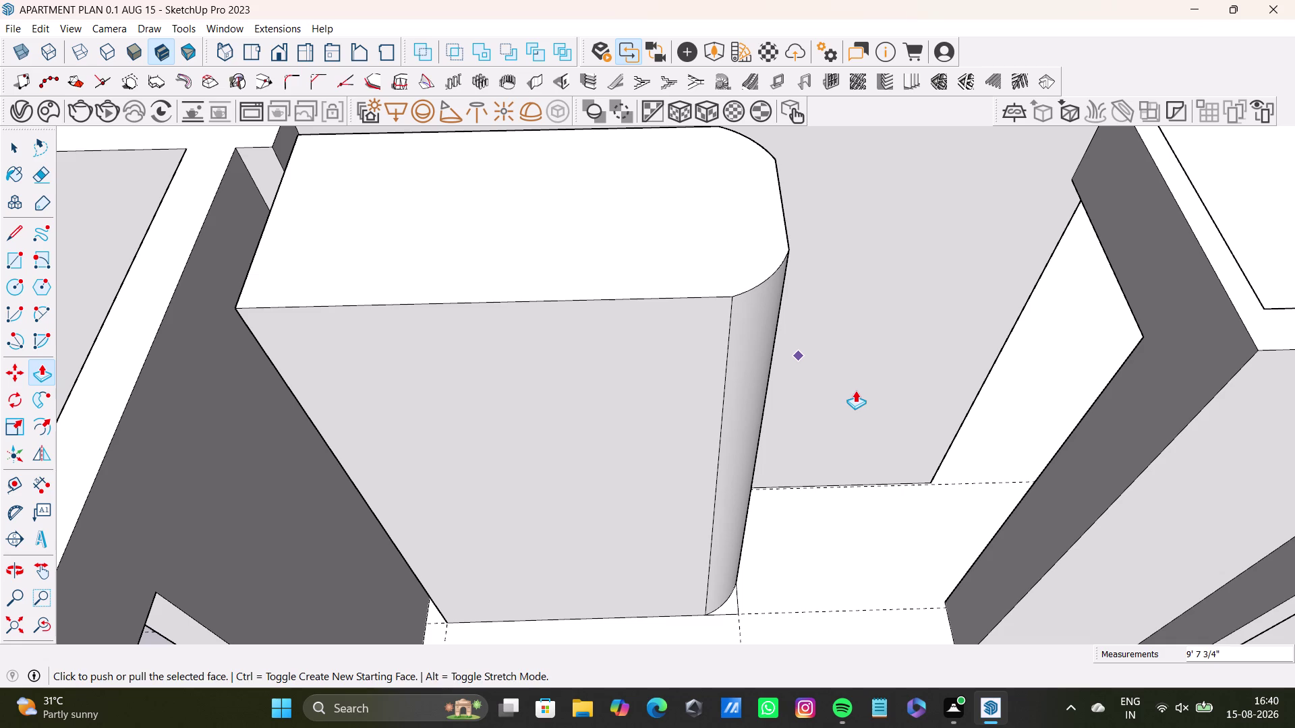
key(space)
middle_drag(813, 342, 605, 343)
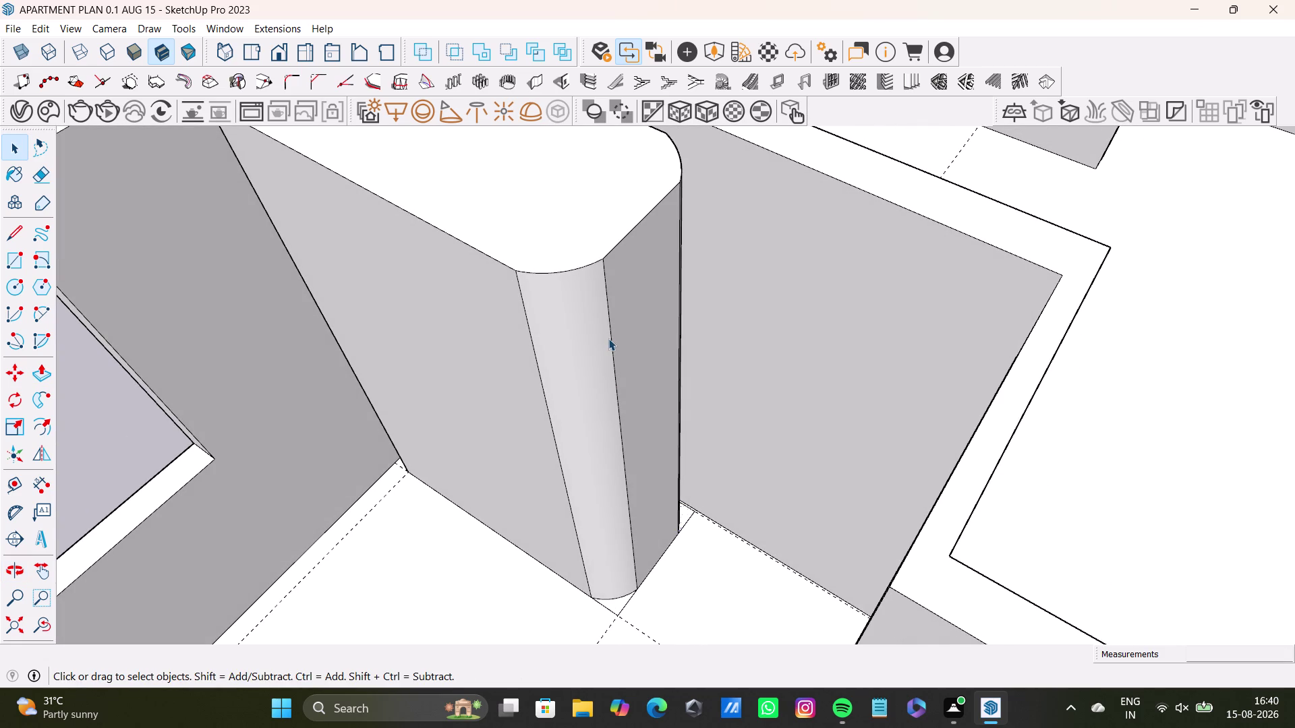
Delete a leftover line at the column base, then undo two steps.
scroll(up, 3)
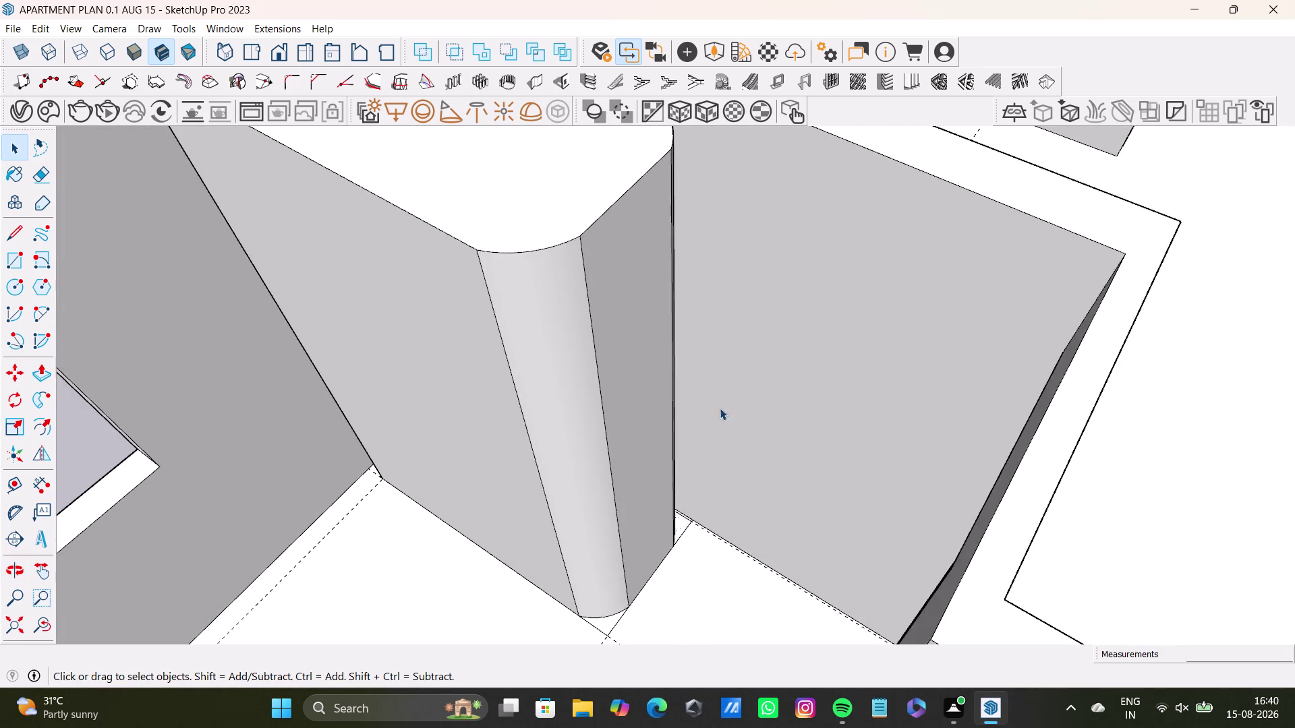
scroll(down, 3)
scroll(down, 3)
middle_drag(602, 484, 562, 285)
middle_drag(572, 324, 717, 424)
scroll(up, 3)
click(597, 475)
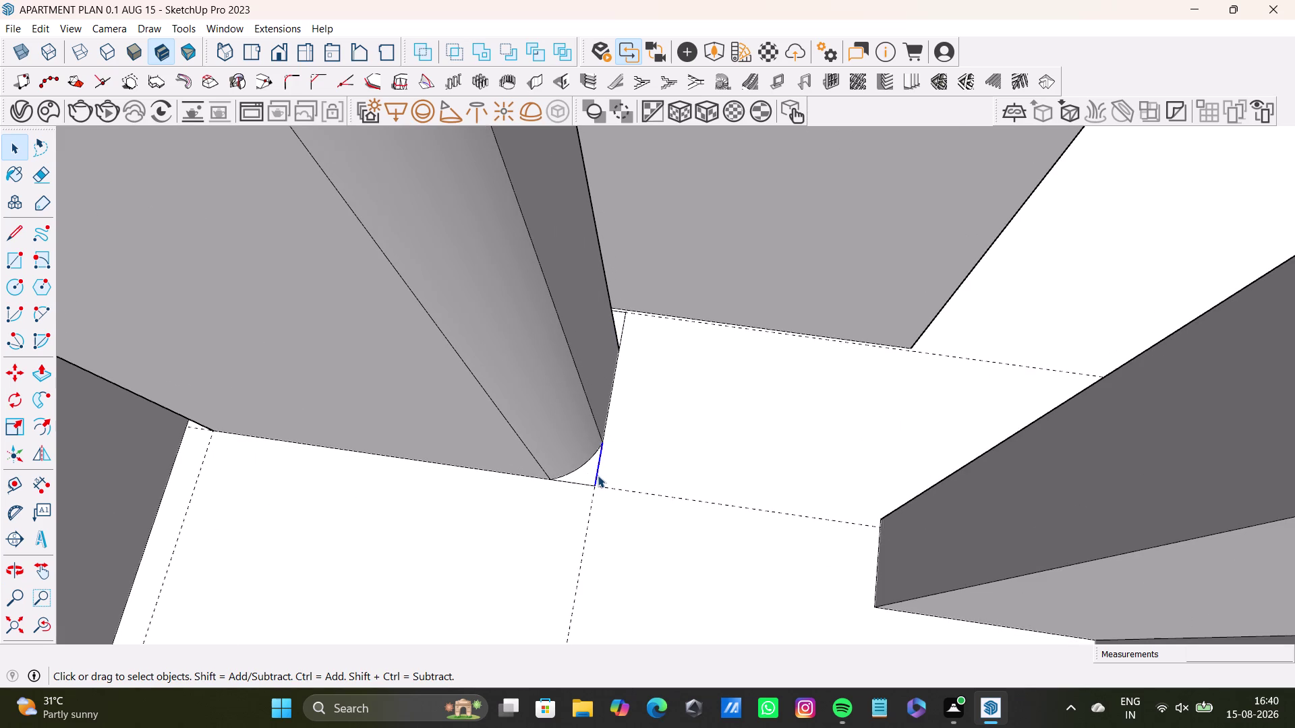
key(Delete)
click(586, 482)
key(Delete)
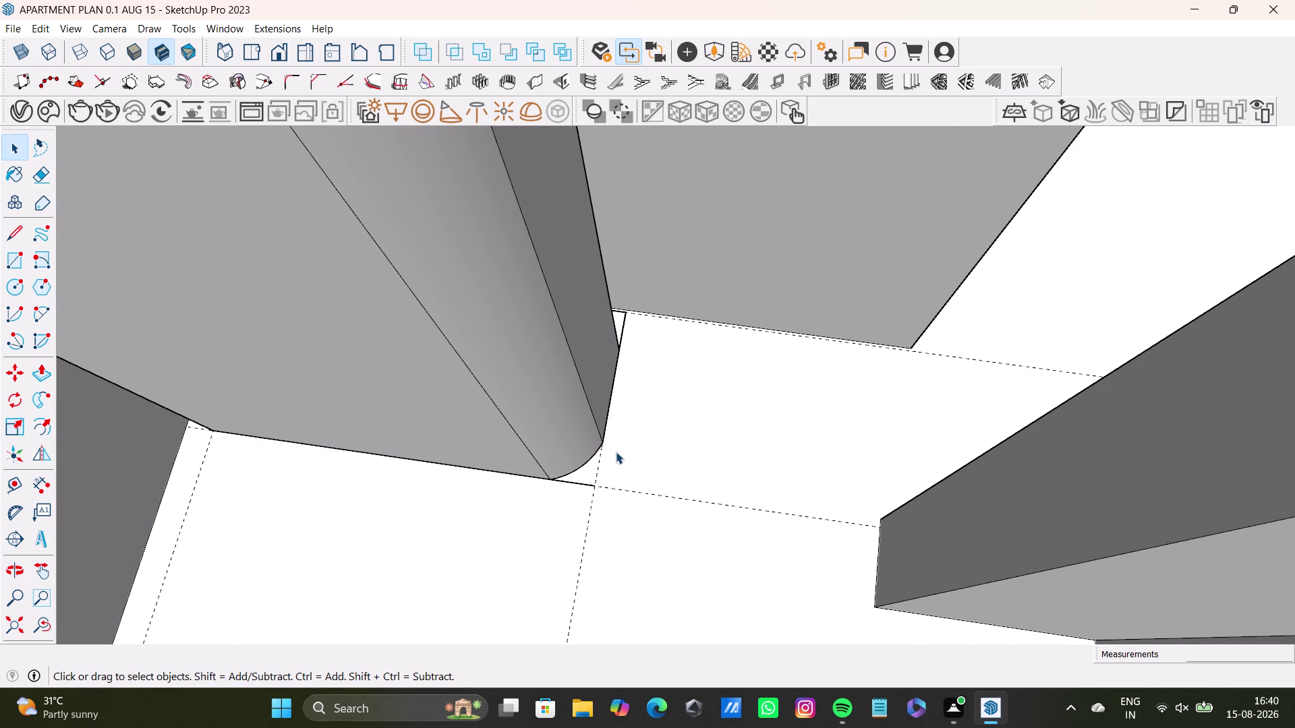
key(ctrl+z)
key(ctrl+z)
Delete the remaining stray edges around the column base.
click(589, 482)
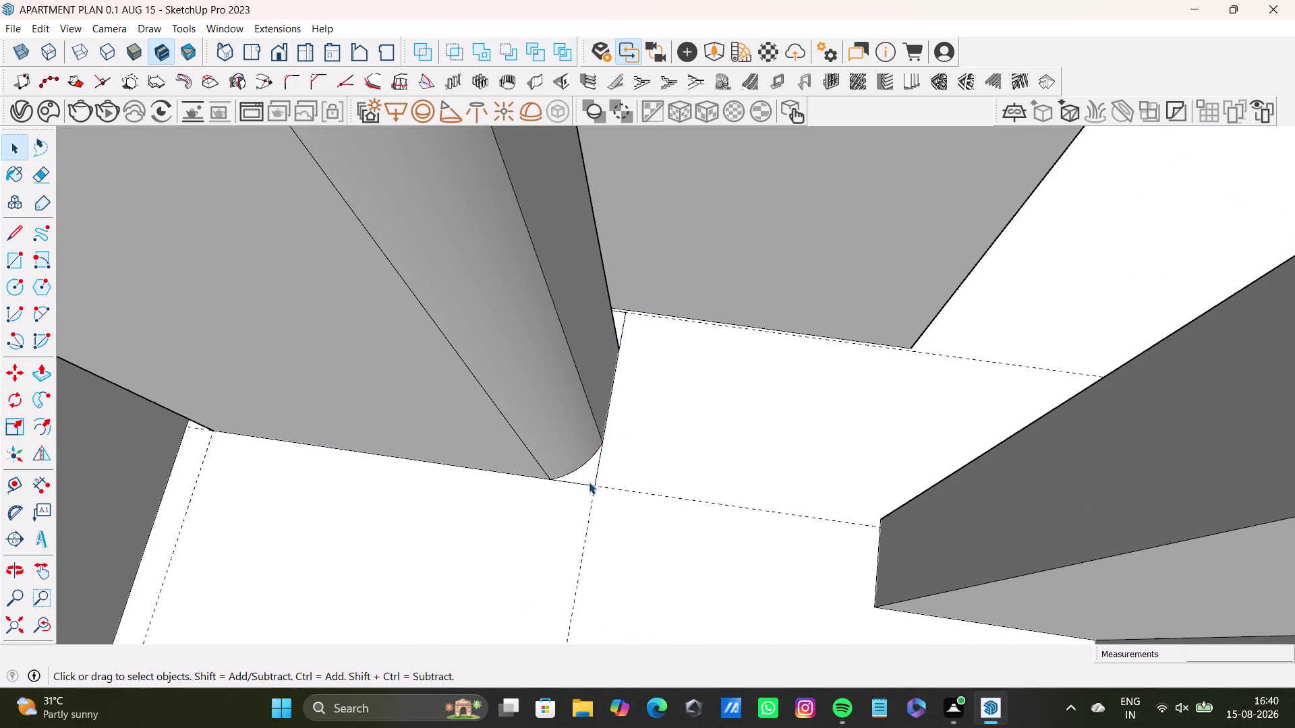
click(589, 489)
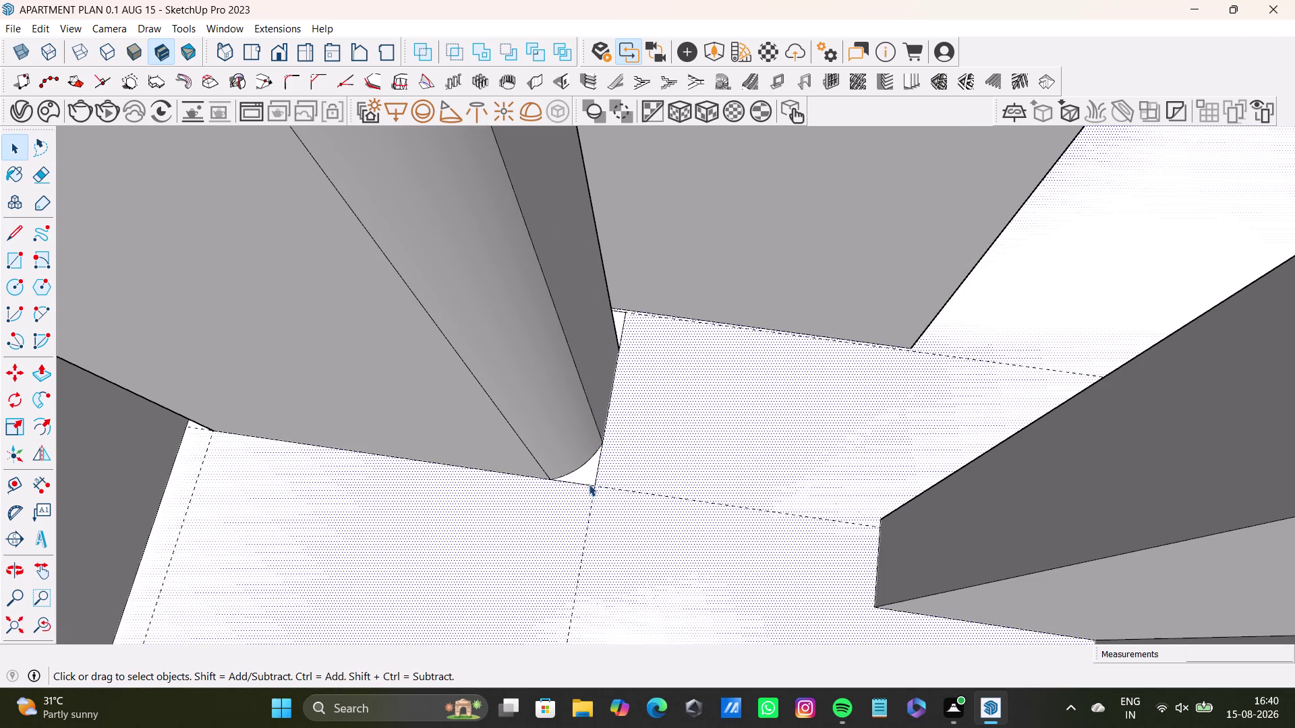
click(589, 484)
key(Delete)
click(594, 479)
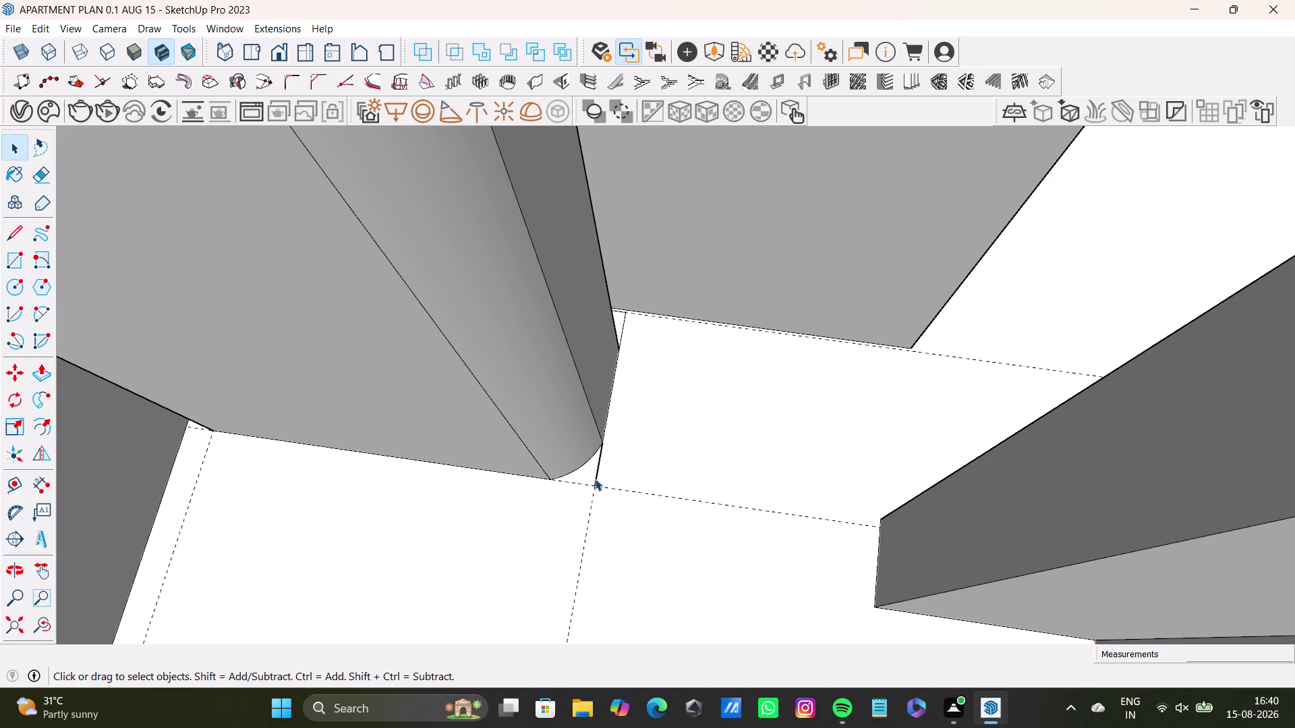
key(Delete)
middle_drag(636, 402, 488, 443)
scroll(up, 3)
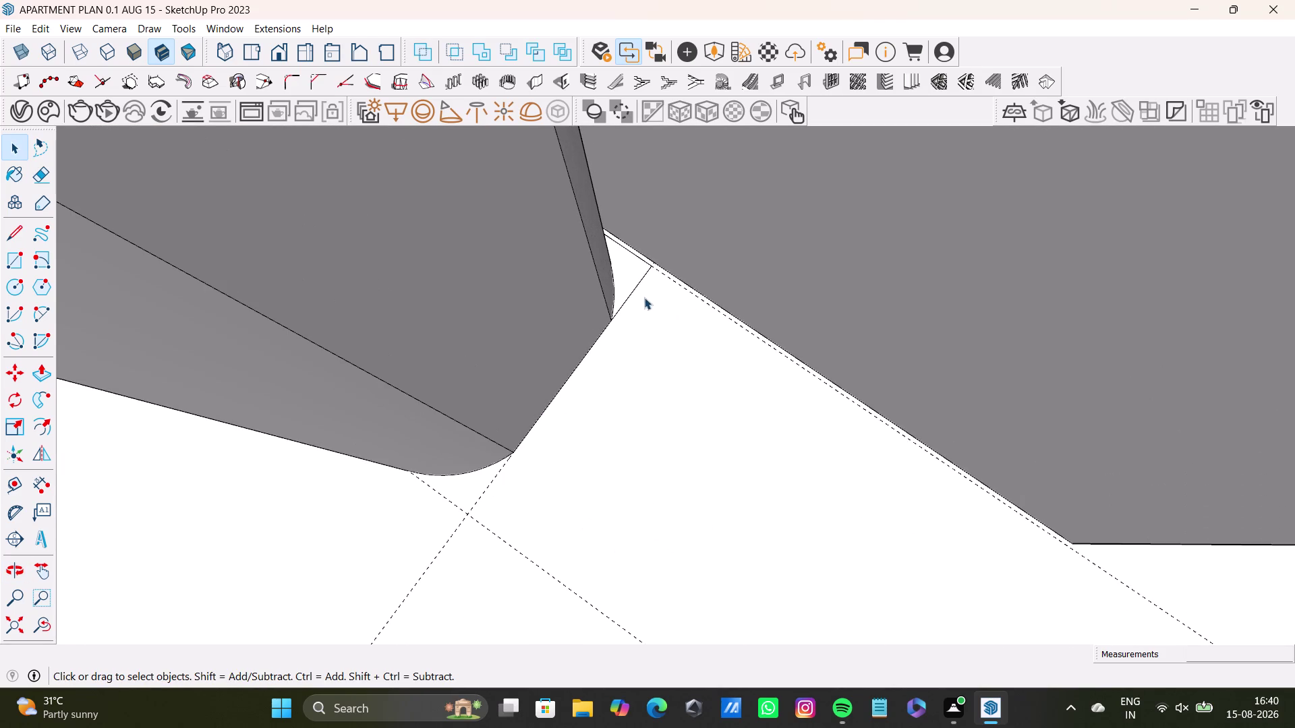
click(632, 294)
key(Delete)
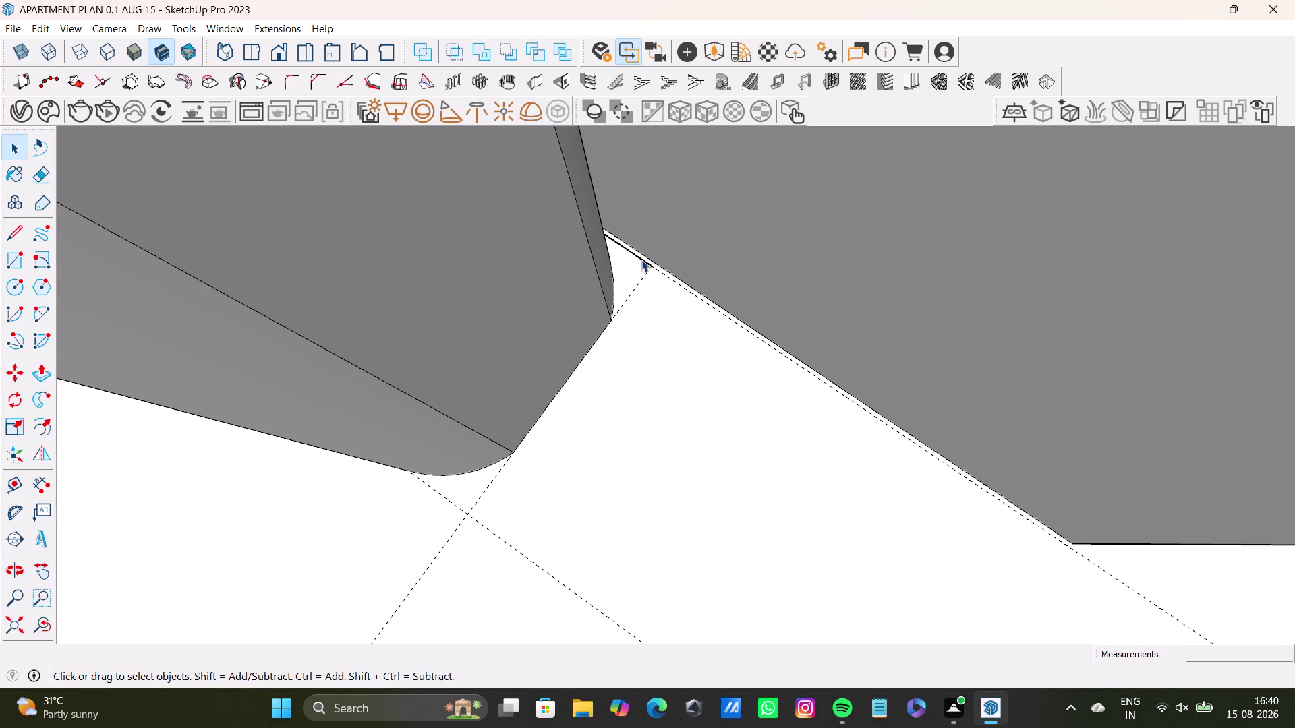
click(642, 260)
key(Delete)
Orbit out over the room toward the second column and undo the last six operations.
scroll(down, 3)
middle_drag(614, 349, 696, 344)
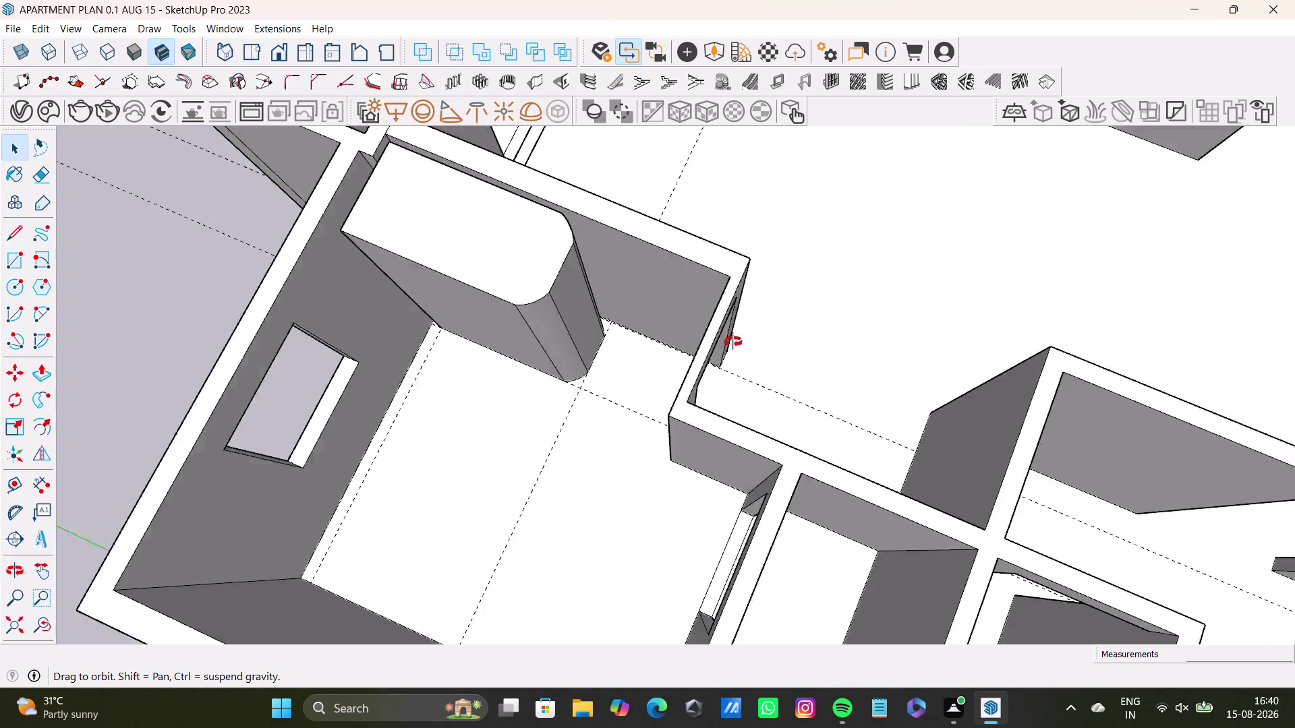
middle_drag(696, 344, 819, 301)
scroll(up, 3)
middle_drag(505, 332, 741, 377)
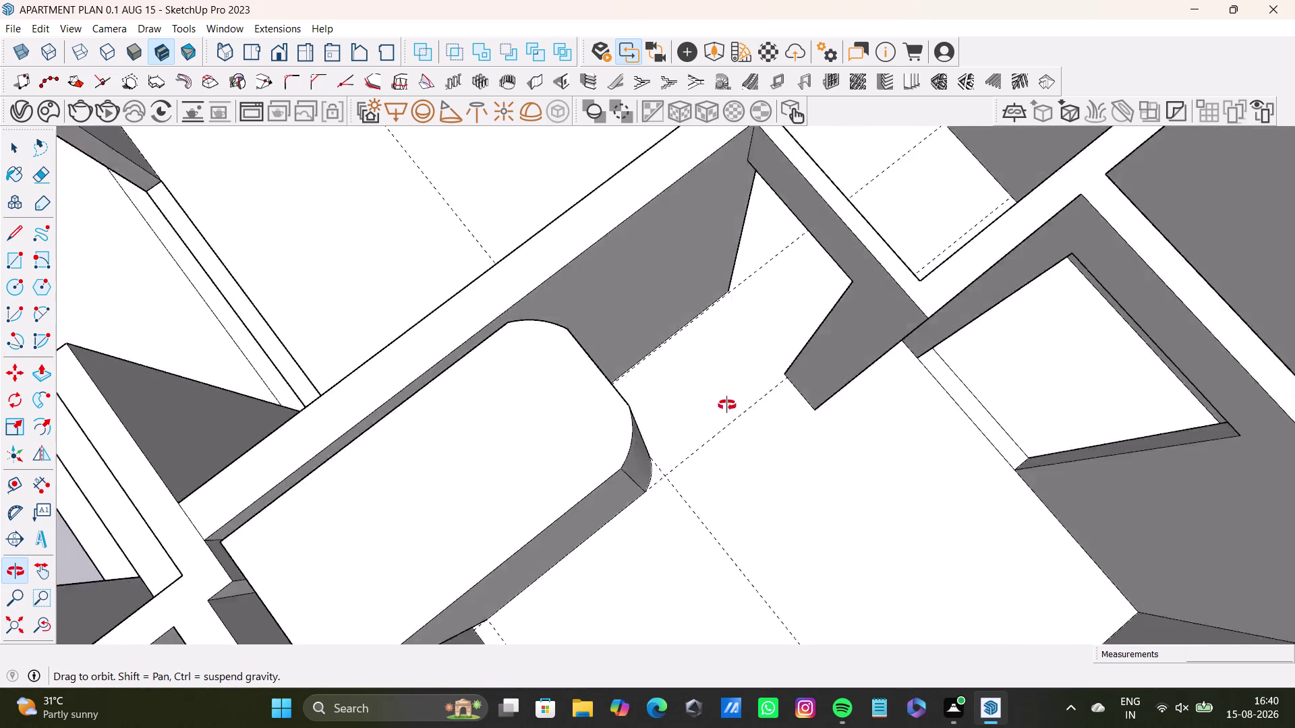
middle_drag(741, 377, 457, 418)
middle_drag(653, 425, 648, 306)
key(ctrl+z)
key(ctrl+z)
key(ctrl+z)
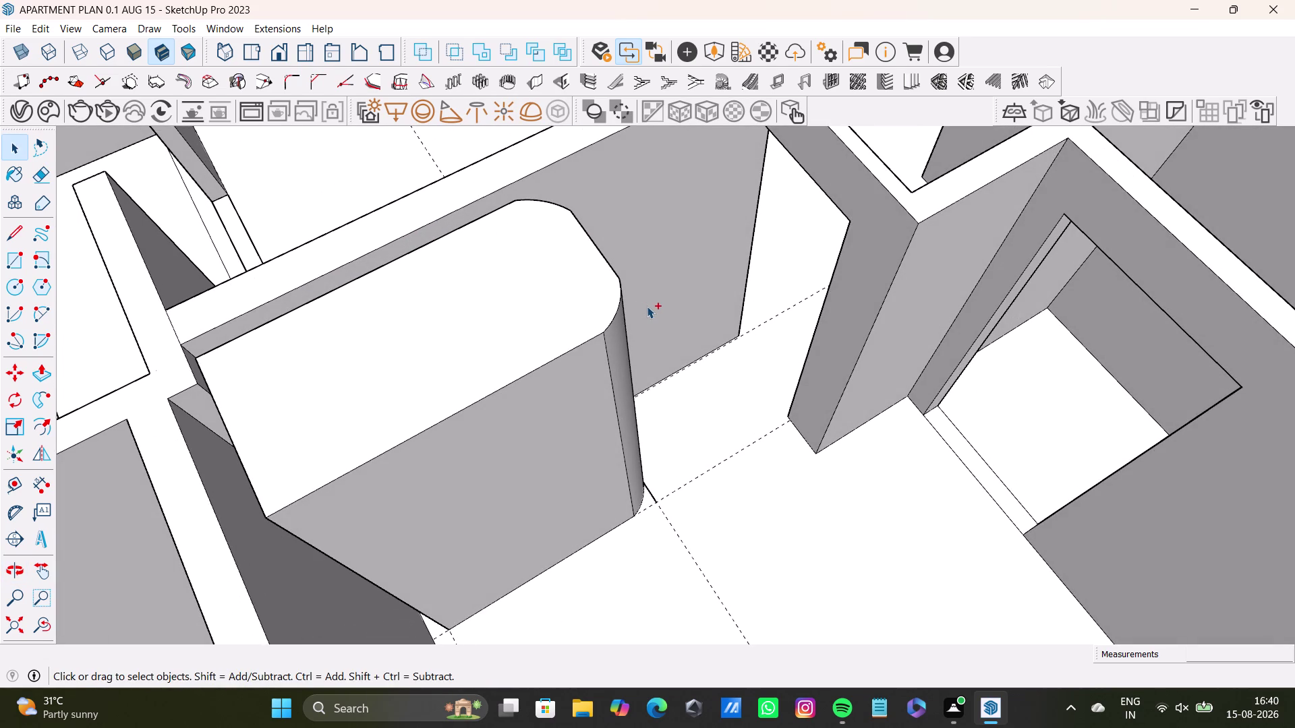
key(ctrl+z)
key(ctrl+z)
key(ctrl+z)
Undo two more operations and orbit to look down on the second column.
middle_drag(695, 420, 280, 362)
key(ctrl+z)
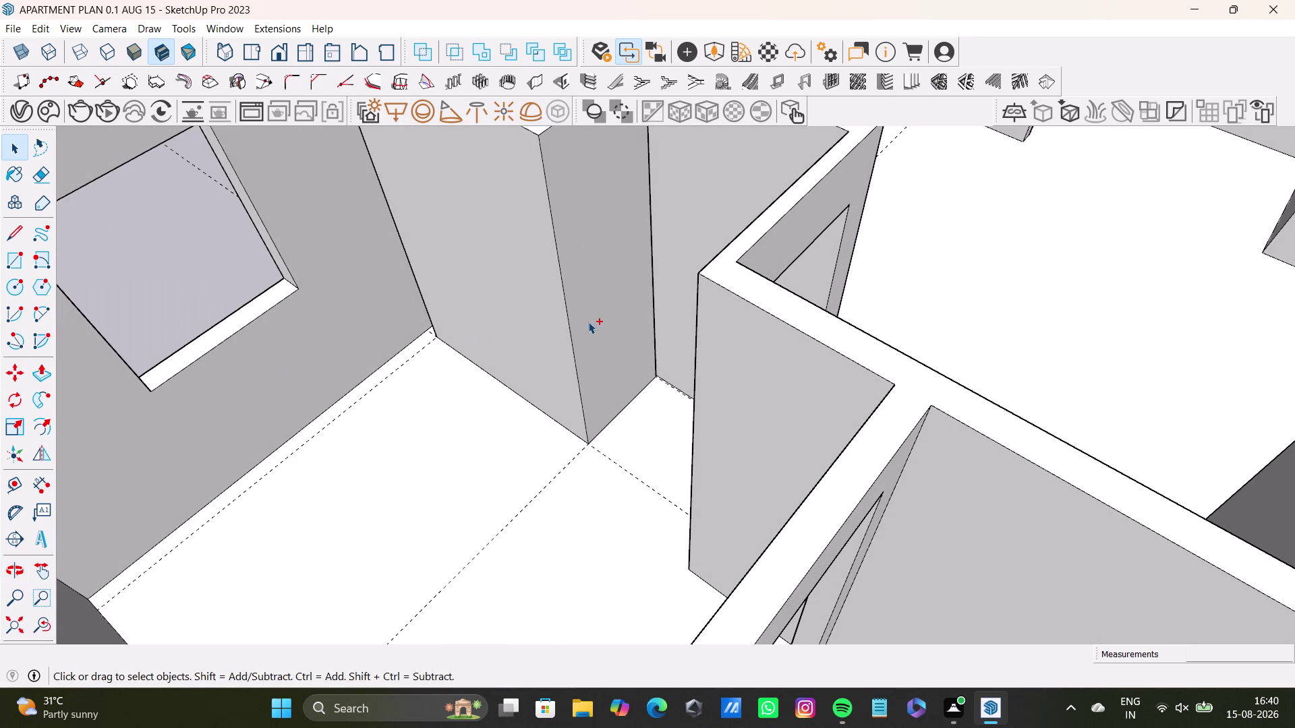
key(ctrl+z)
middle_drag(588, 321, 613, 489)
middle_drag(690, 371, 807, 469)
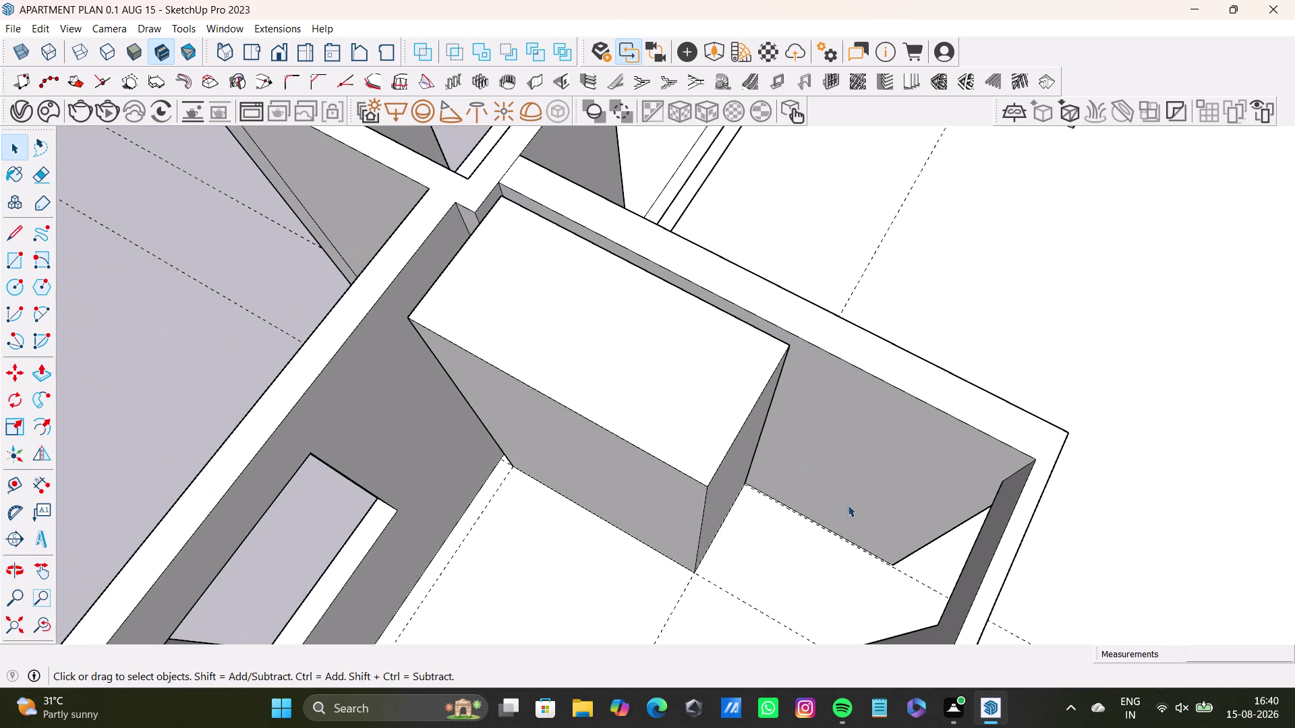
middle_drag(841, 509, 724, 506)
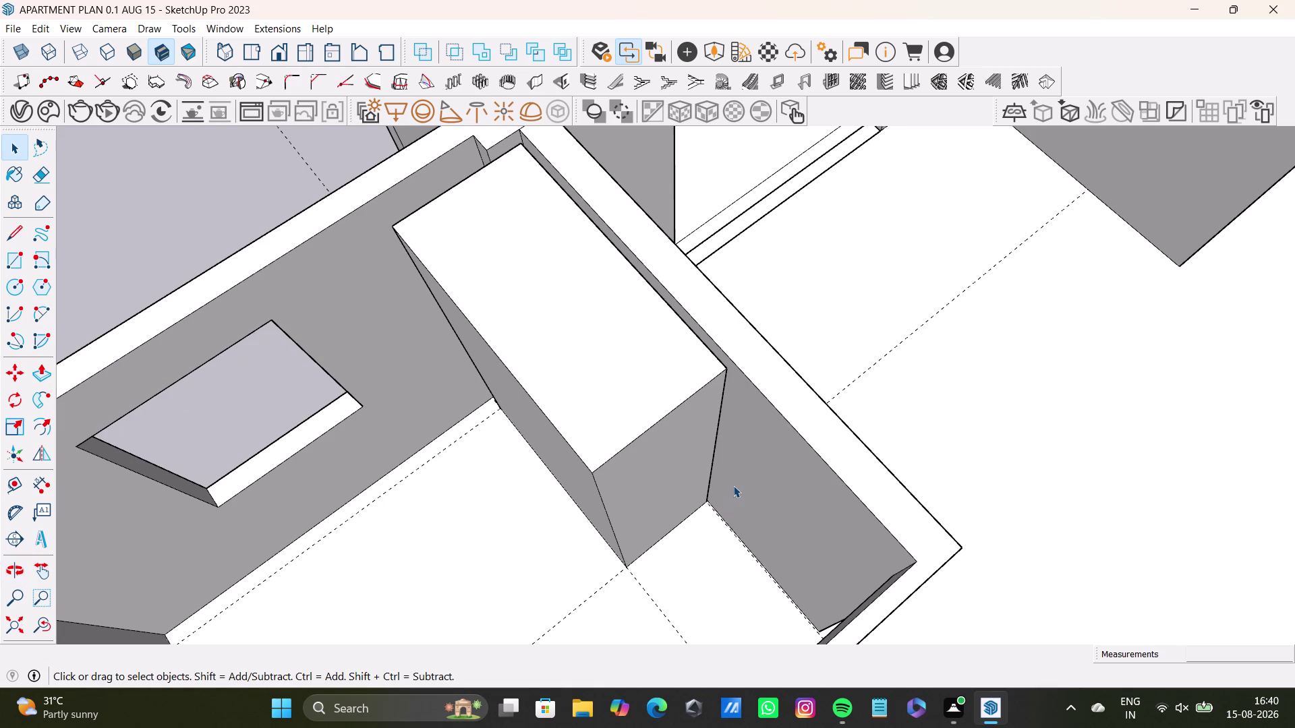
middle_drag(682, 495, 770, 454)
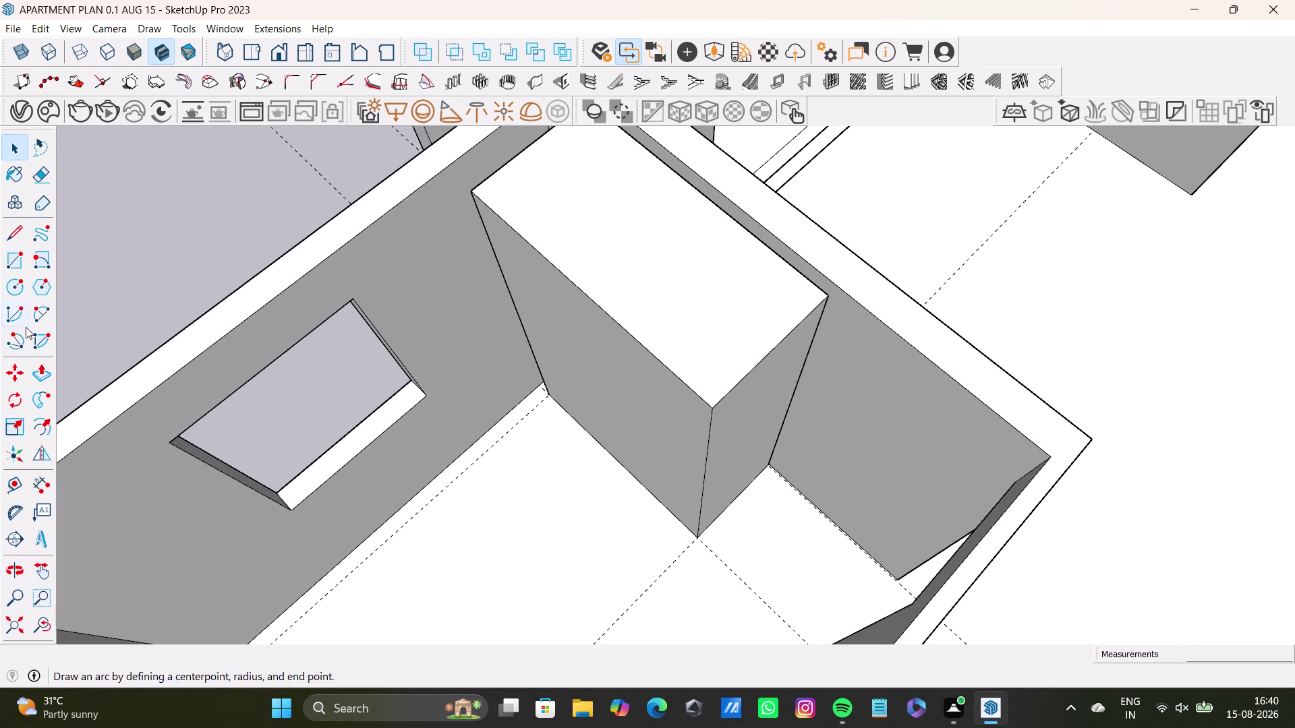
Draw a trial arc between opposite top edges of the second column.
click(37, 314)
scroll(up, 3)
click(694, 387)
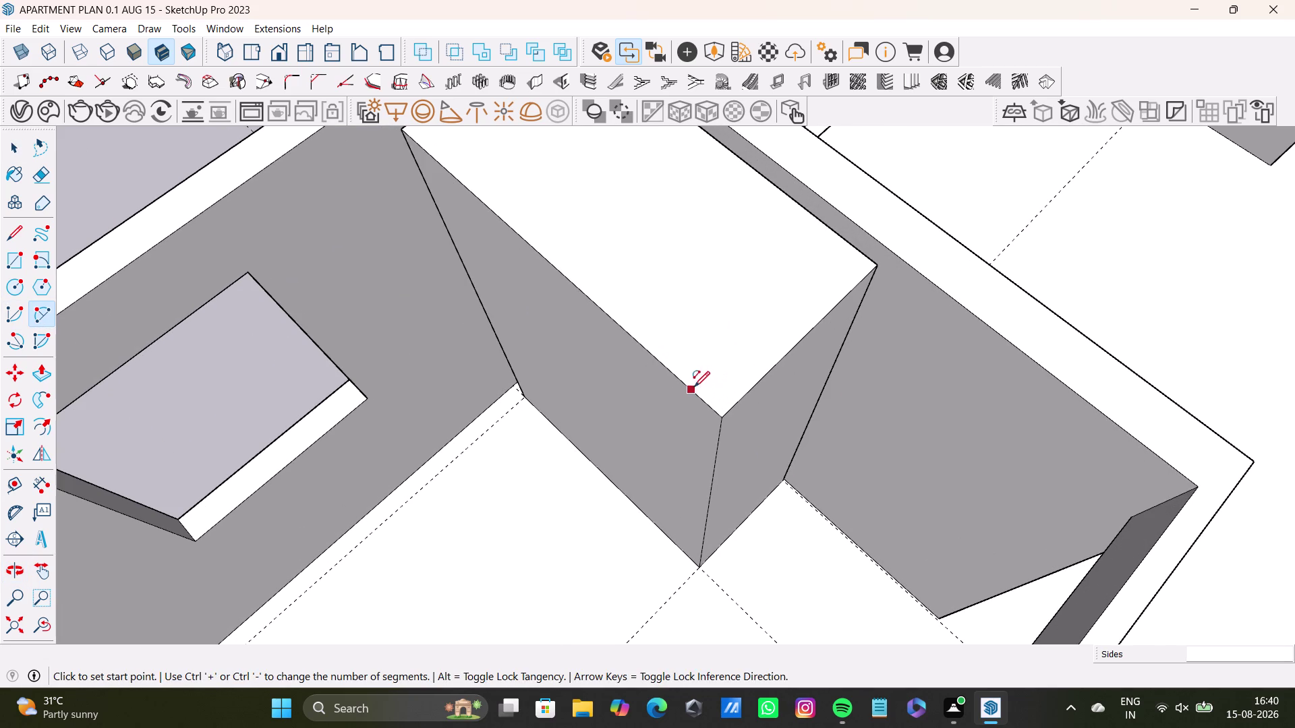
click(860, 251)
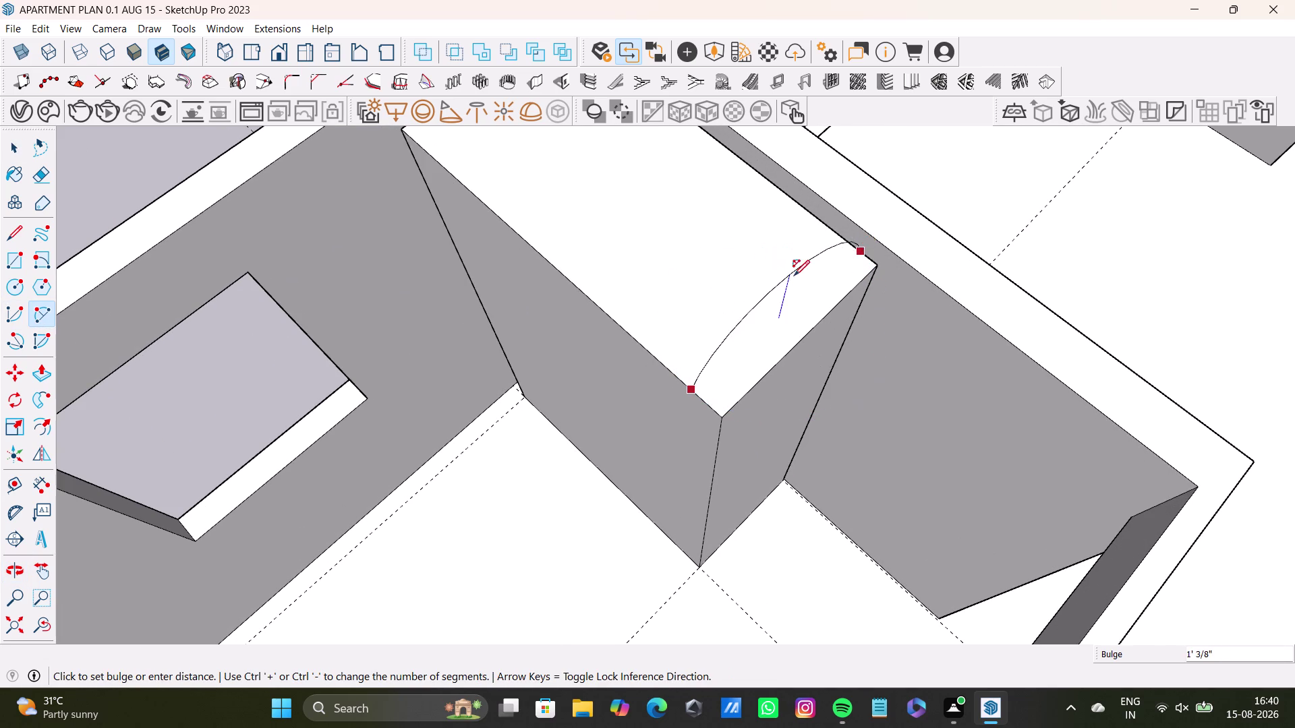
middle_drag(773, 308, 621, 318)
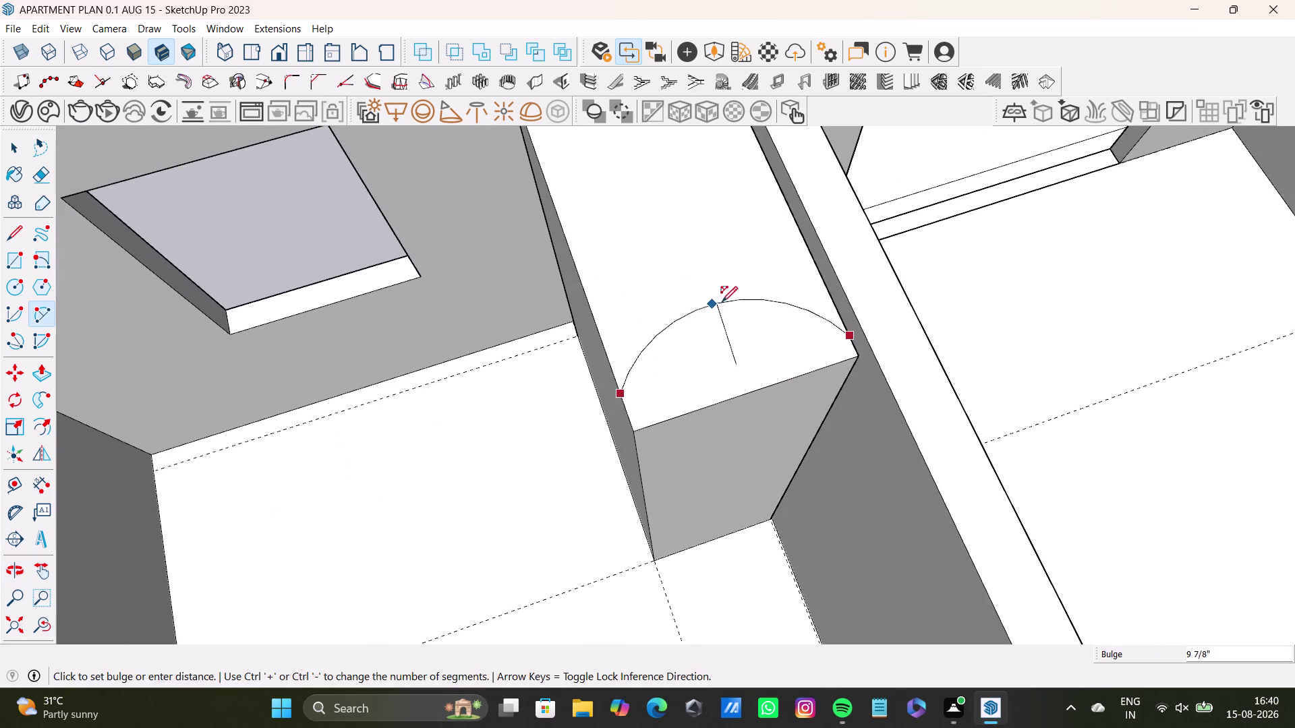
key(space)
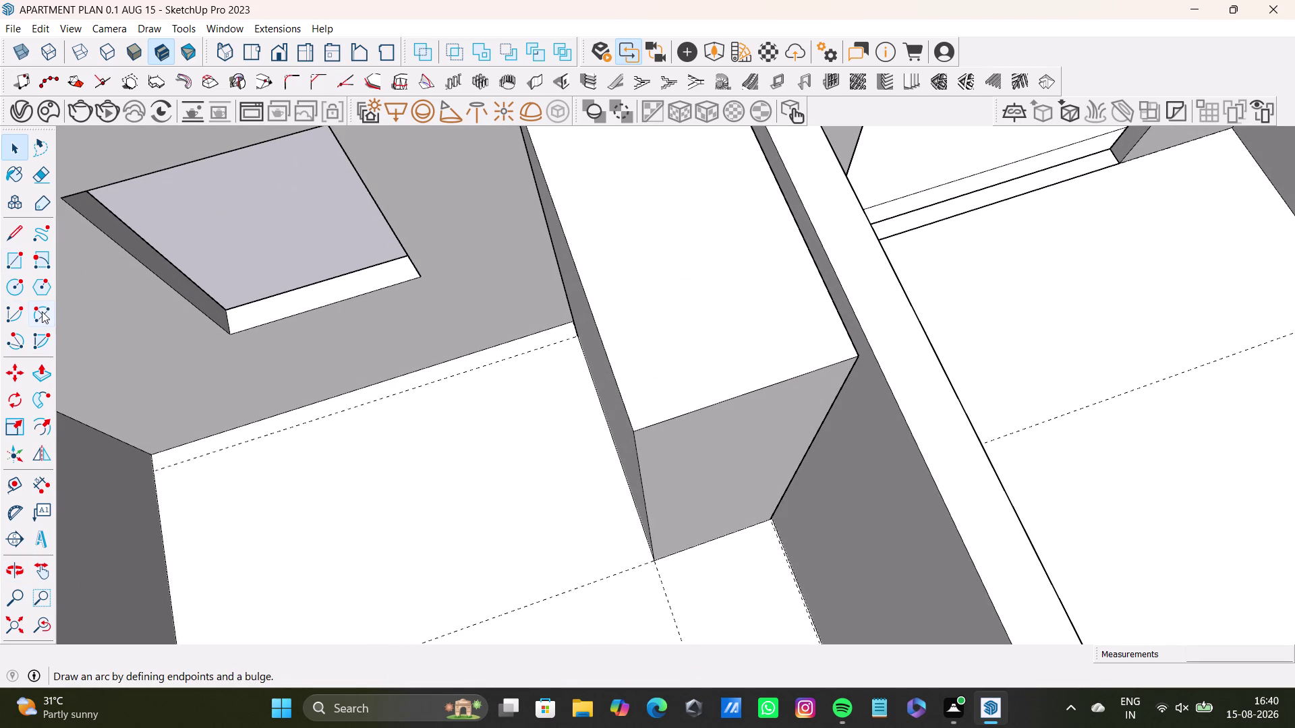
click(42, 311)
middle_drag(767, 451, 642, 458)
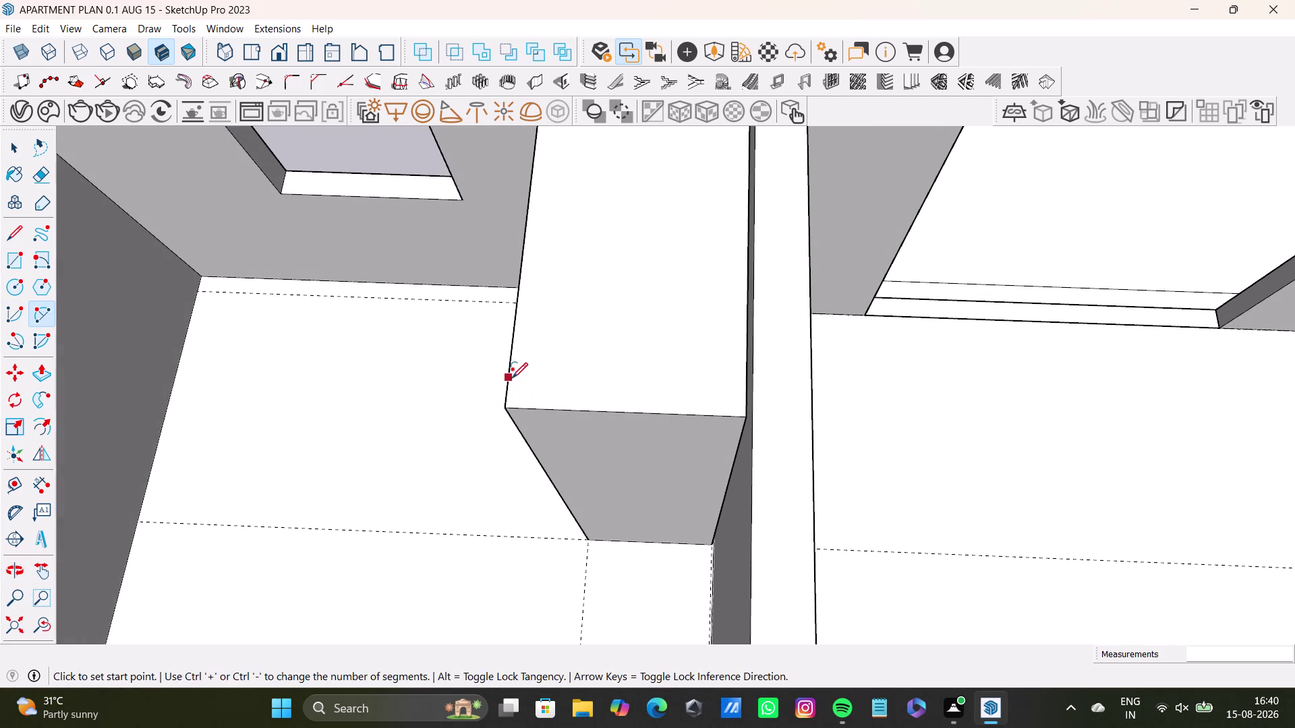
Draw a bulging arc across the column top, then undo it.
click(509, 378)
click(748, 379)
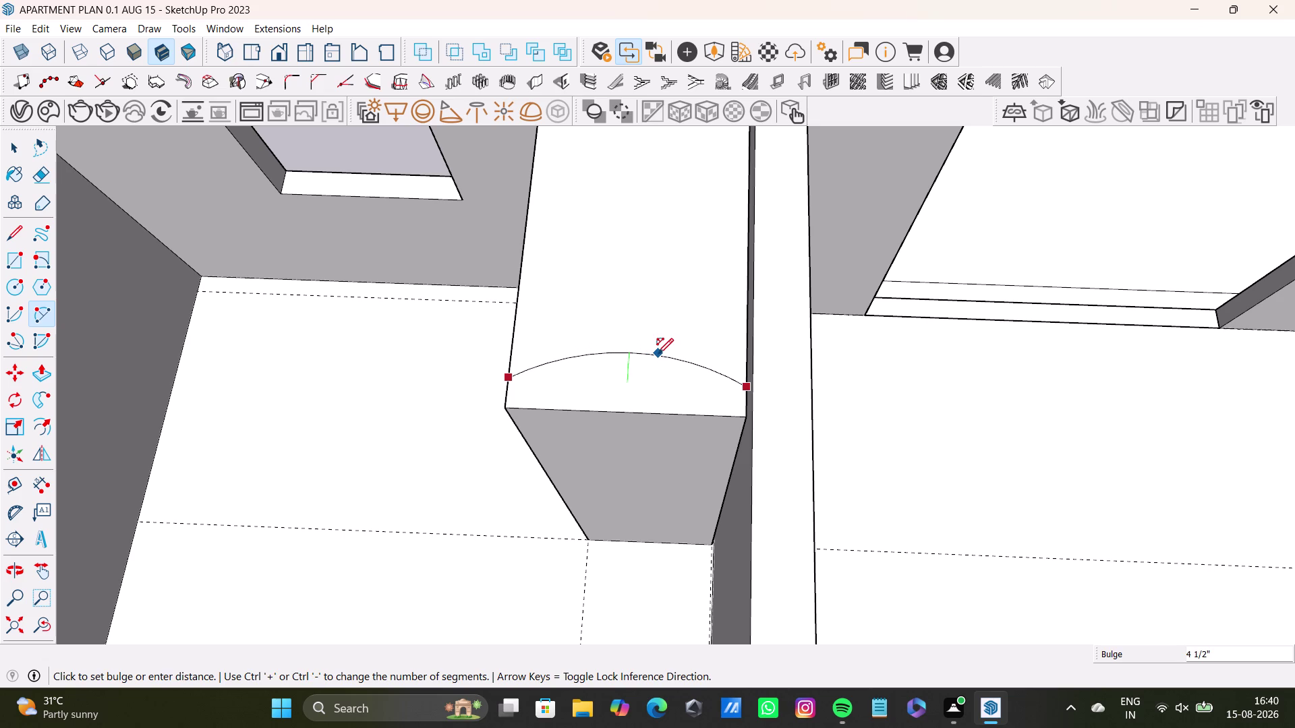
click(666, 334)
middle_drag(630, 401, 935, 380)
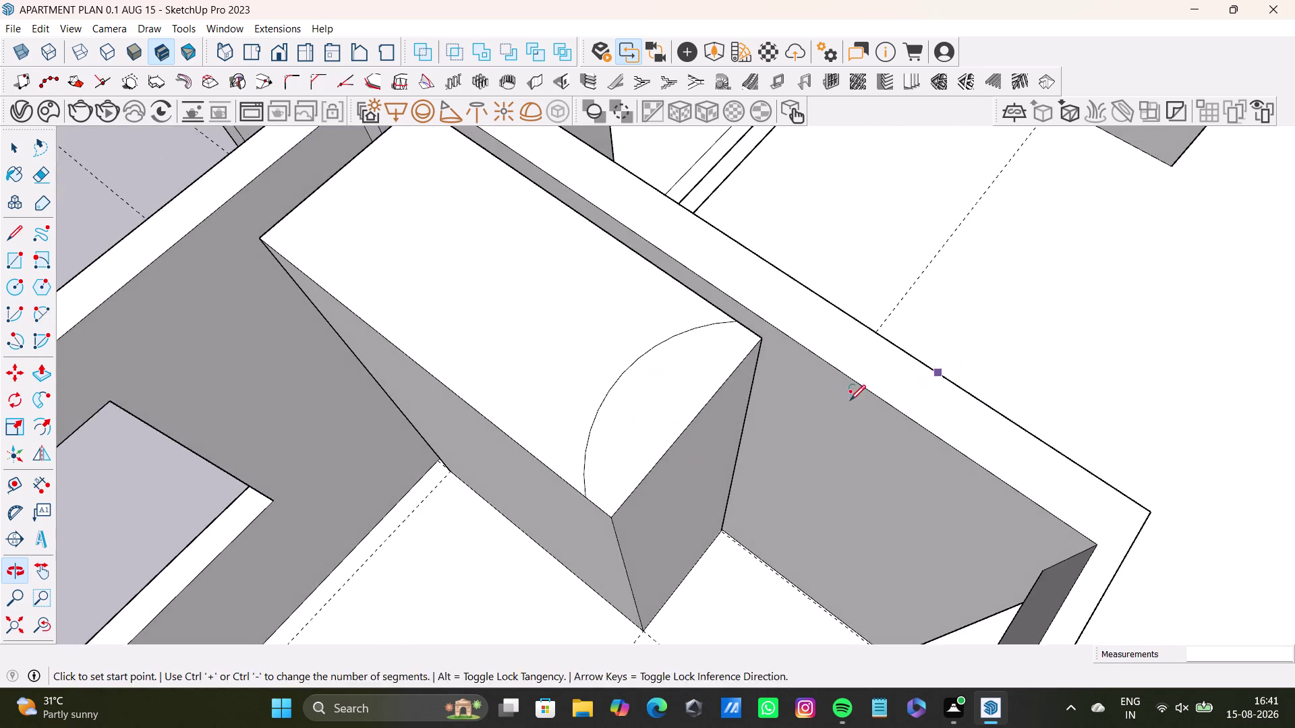
middle_drag(658, 476, 868, 358)
key(ctrl+z)
middle_drag(634, 472, 764, 477)
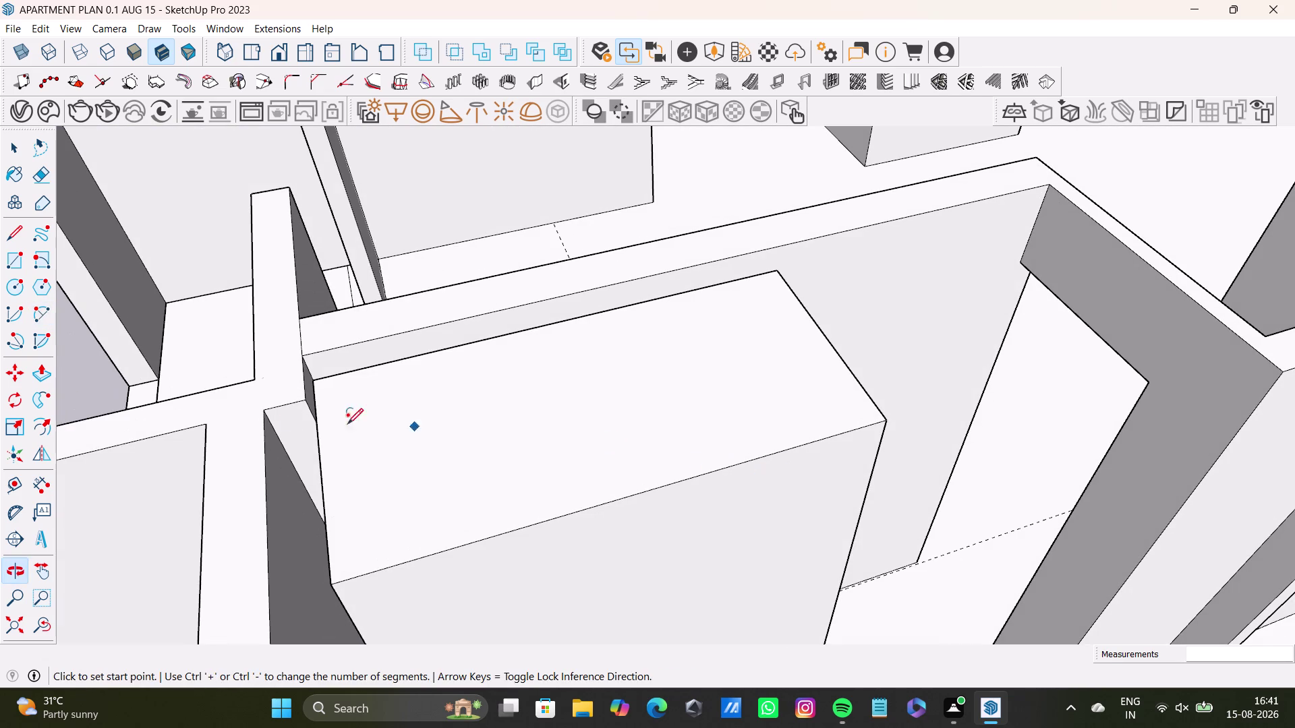
Try a rounded-corner arc between two top corners, then undo it.
click(41, 312)
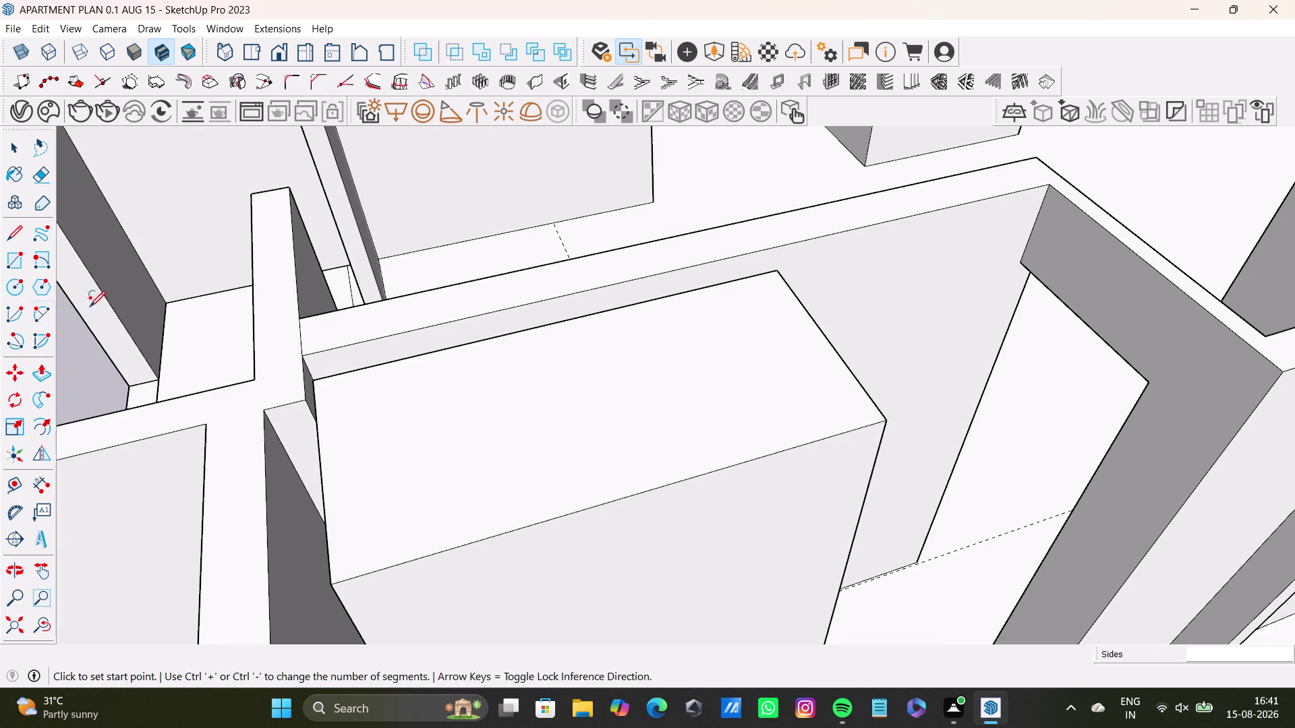
click(778, 269)
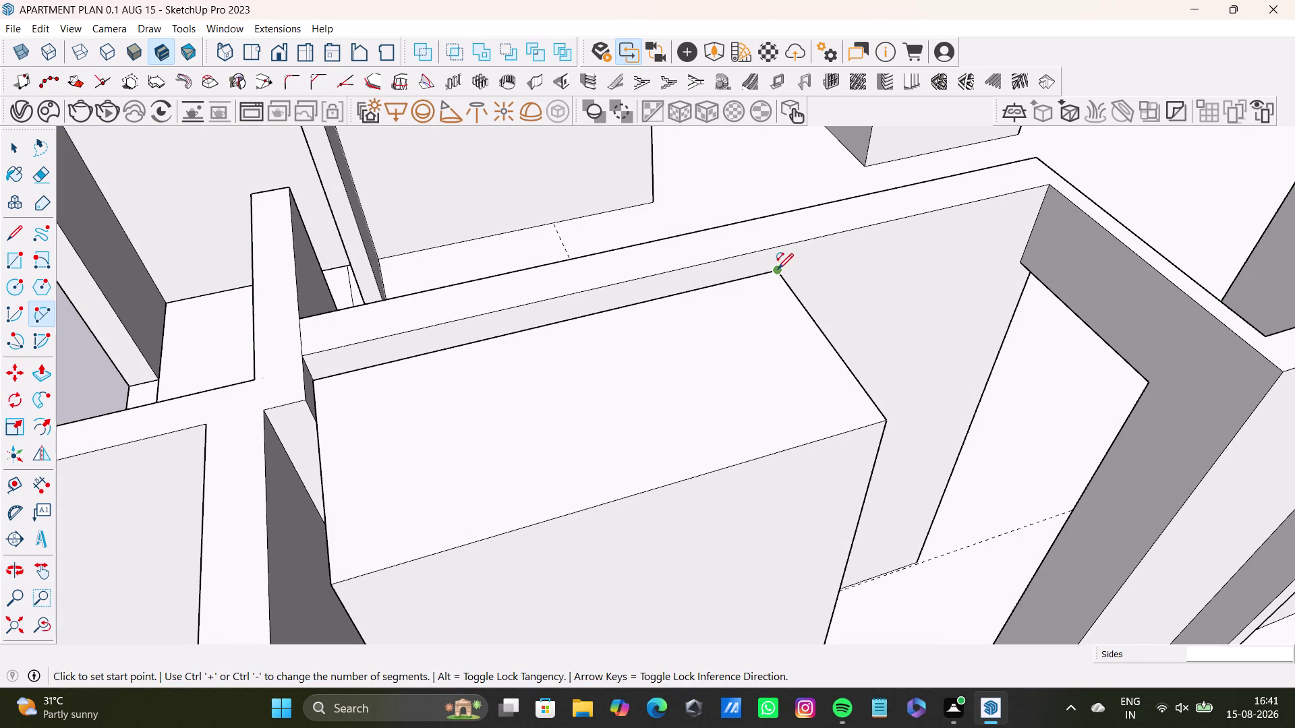
click(884, 419)
click(838, 423)
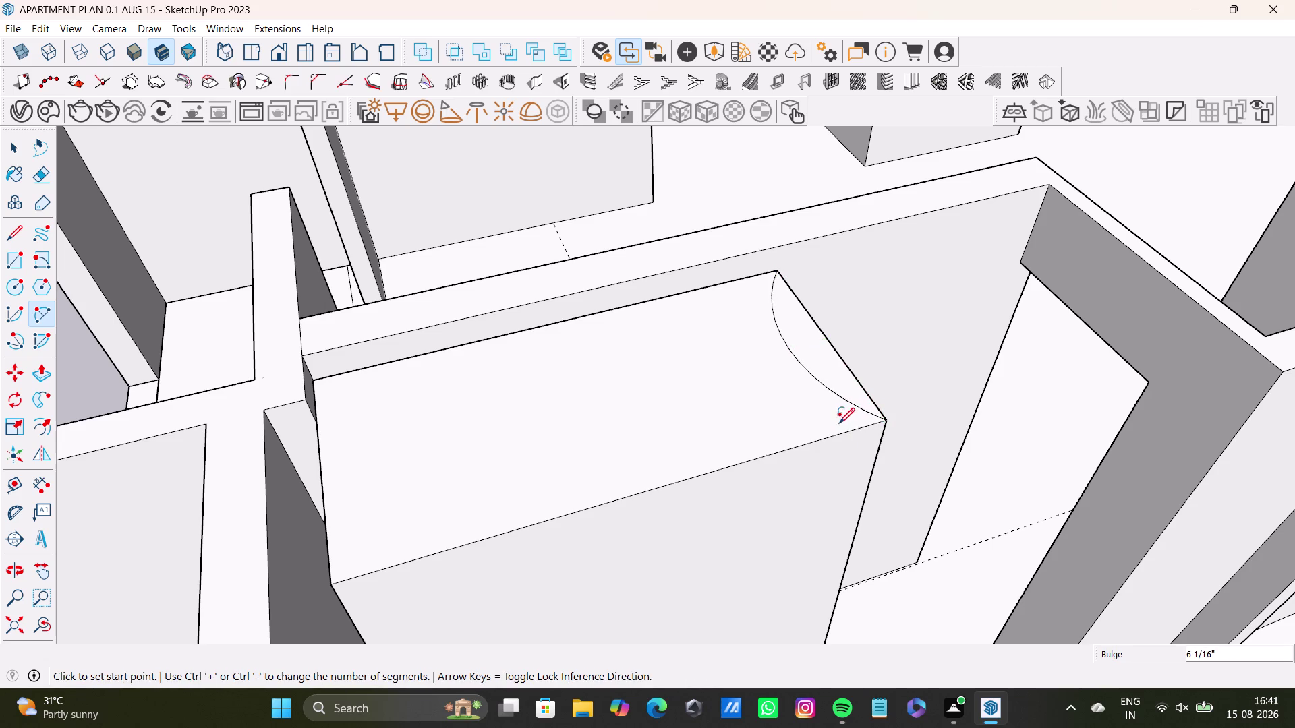
middle_drag(907, 472, 690, 481)
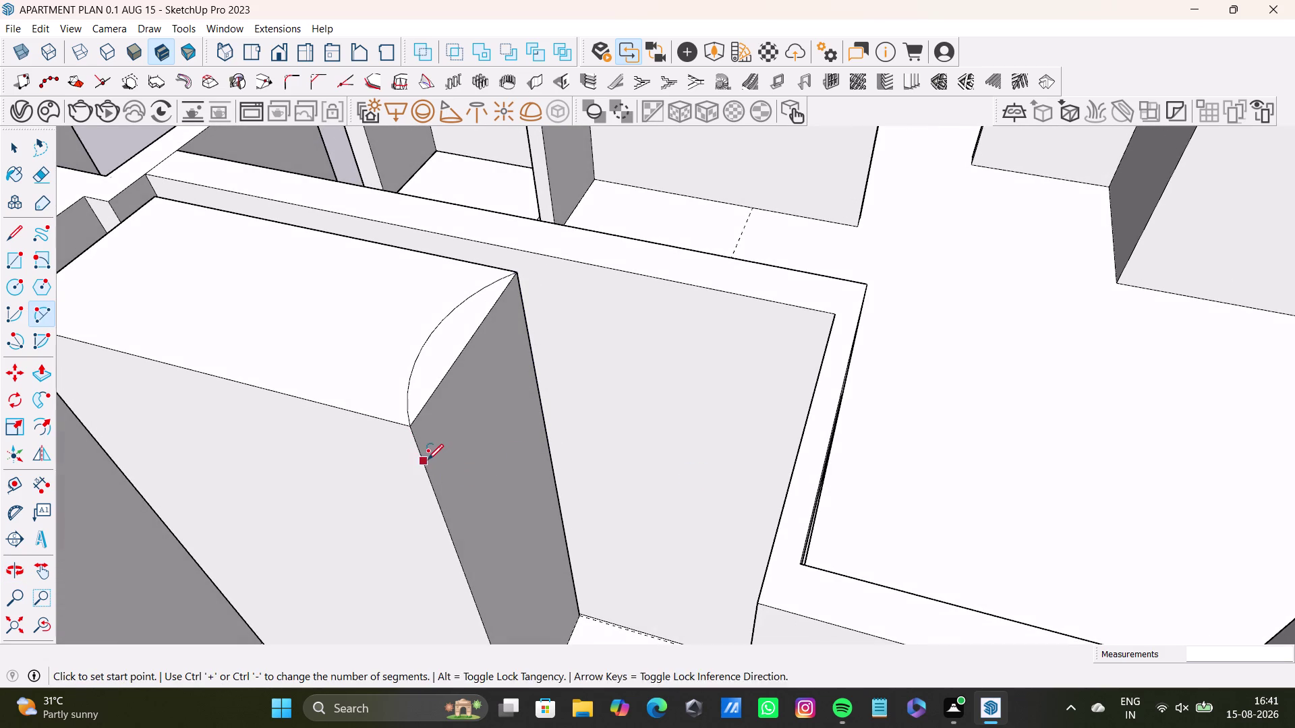
key(ctrl+z)
Draw a semicircular arc across the column end's two top corners, bulging outward.
click(40, 318)
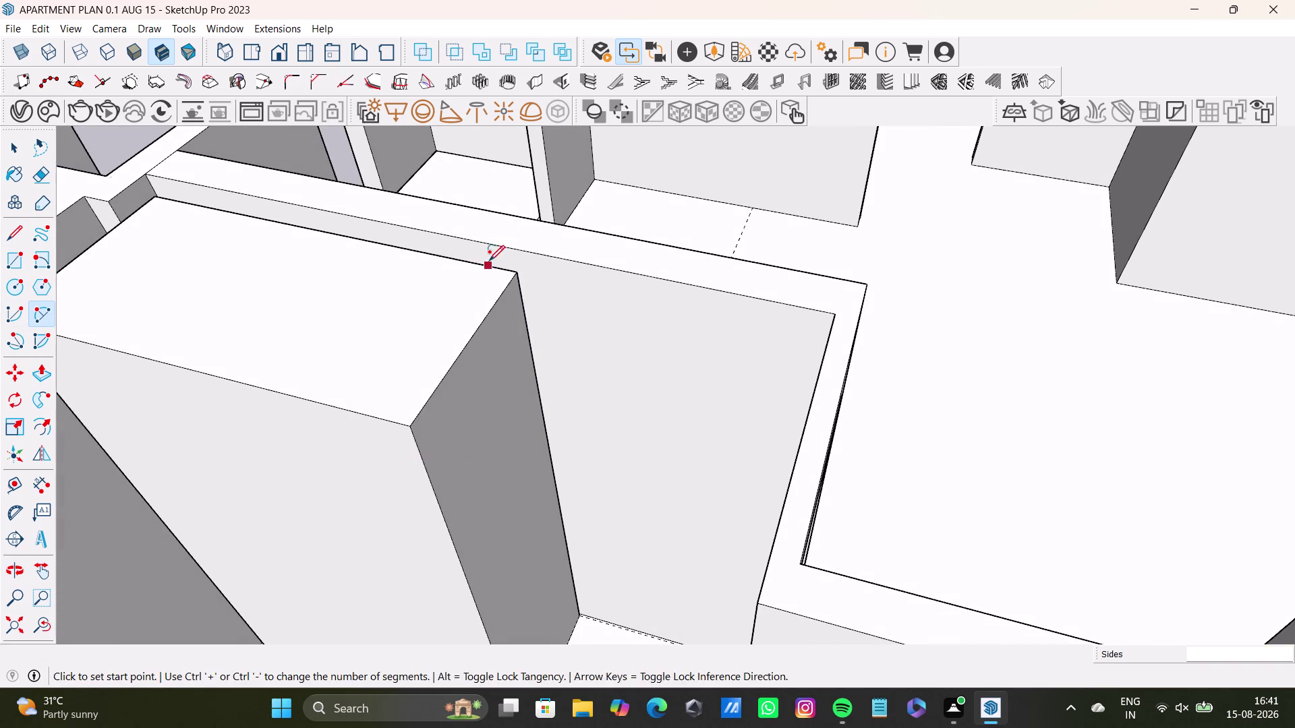
middle_drag(516, 311, 652, 326)
click(662, 325)
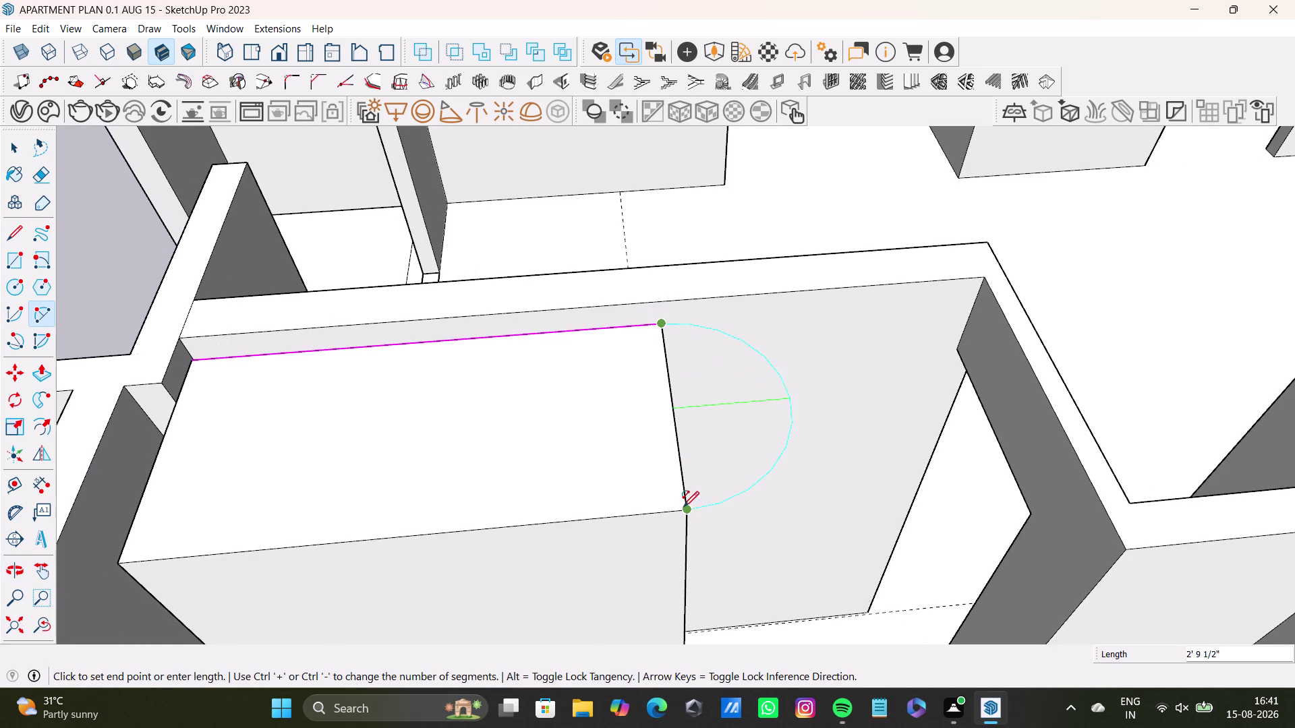
click(683, 508)
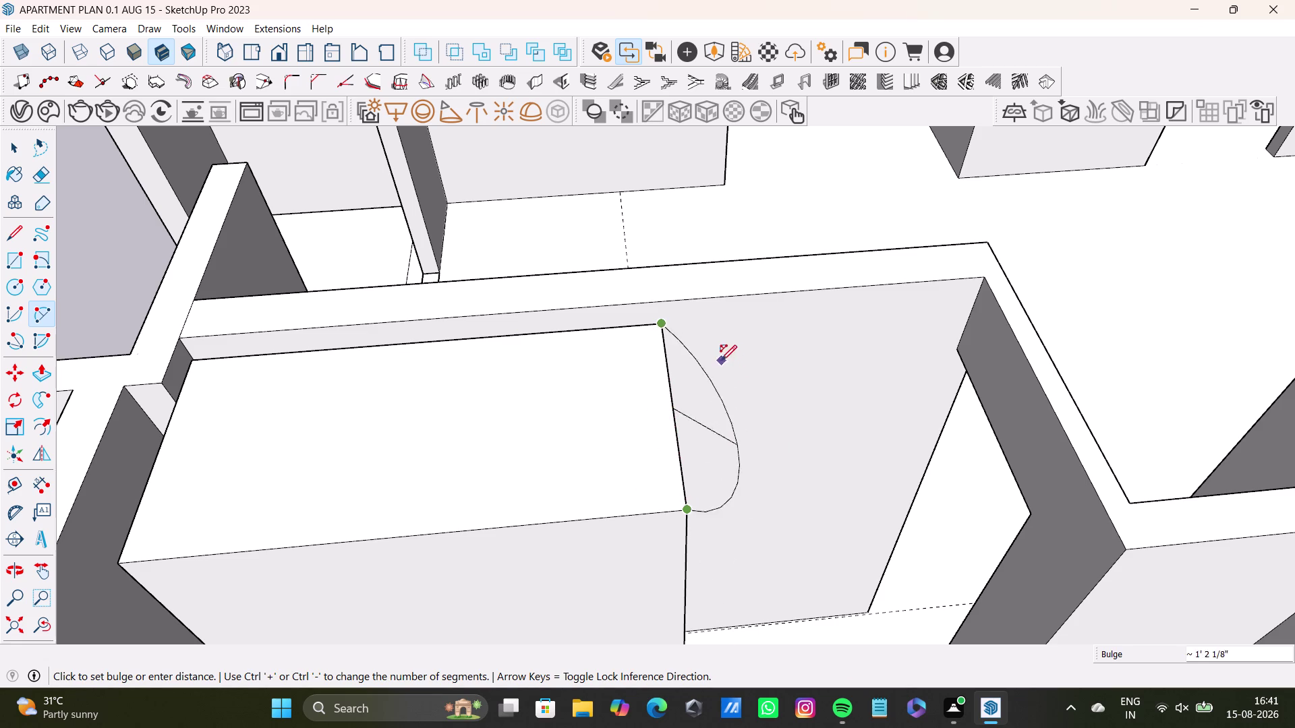
click(753, 329)
Orbit beneath the semicircle and select its face.
middle_drag(776, 471, 506, 317)
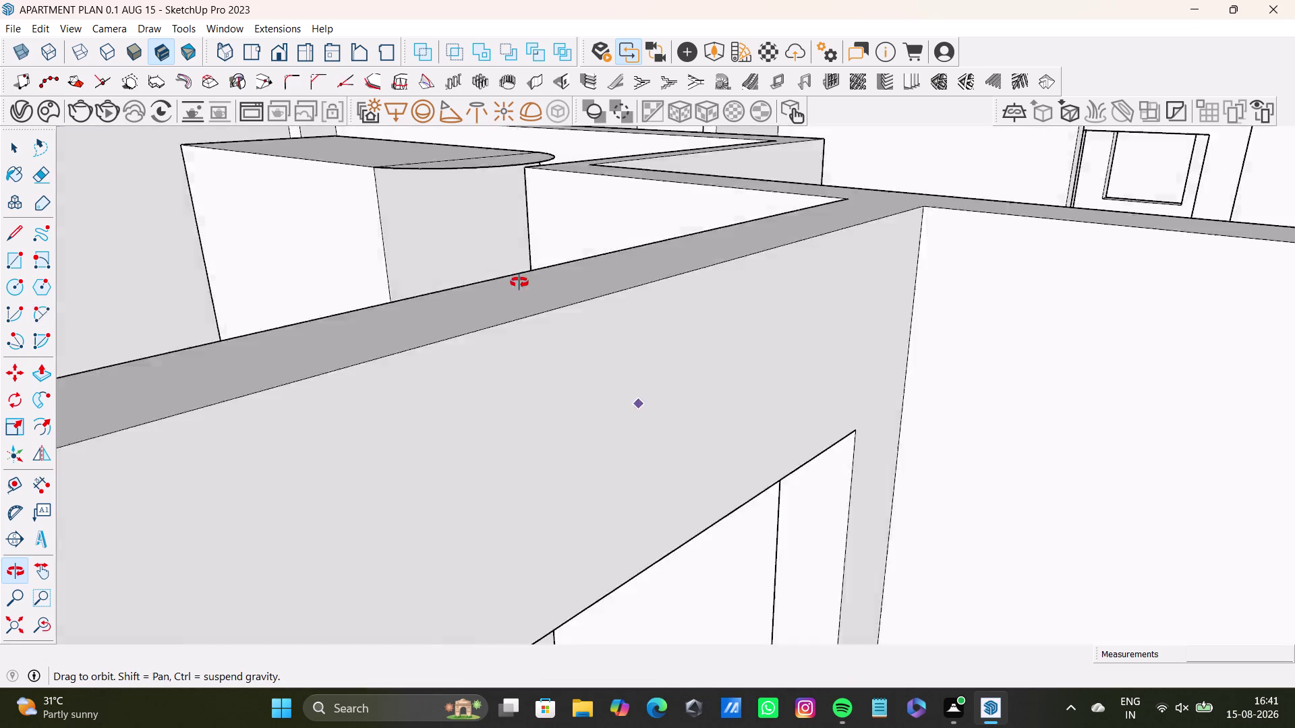
middle_drag(506, 316, 596, 336)
scroll(down, 3)
middle_drag(594, 338, 705, 390)
middle_drag(704, 371, 701, 343)
scroll(up, 3)
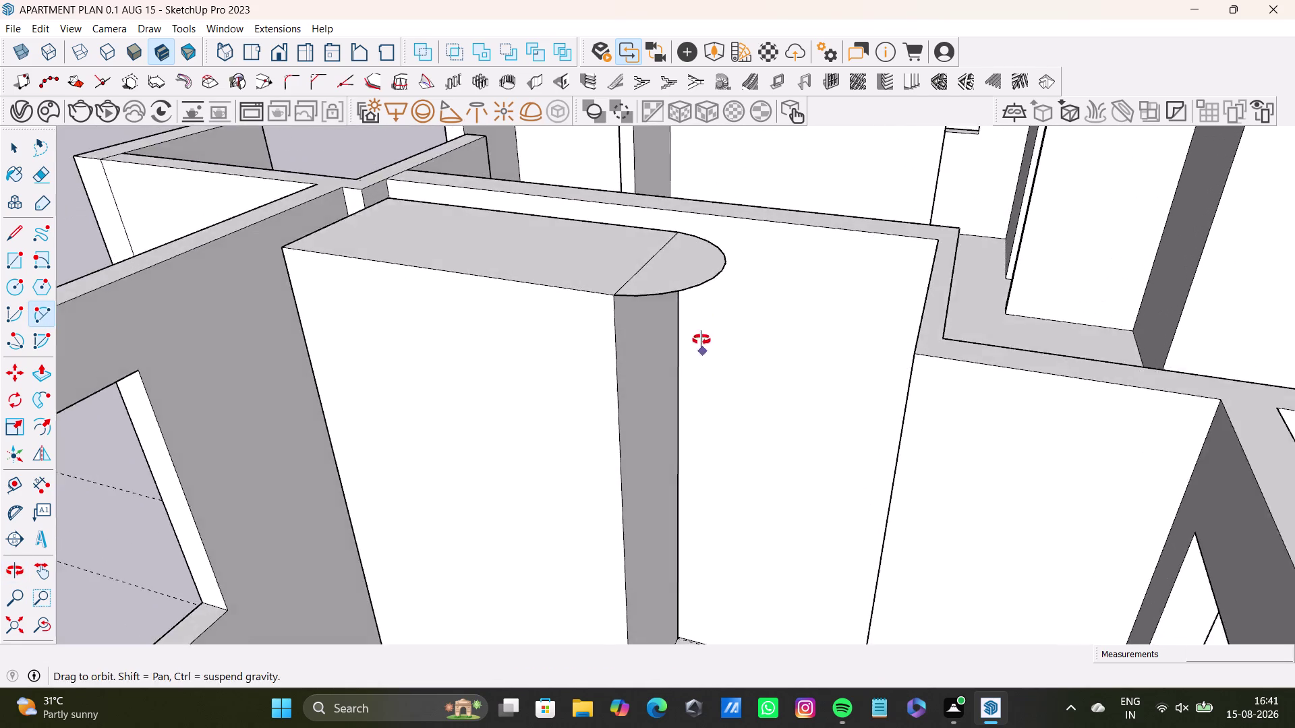
middle_drag(701, 343, 702, 337)
scroll(up, 3)
middle_drag(674, 318, 685, 428)
middle_drag(690, 427, 689, 241)
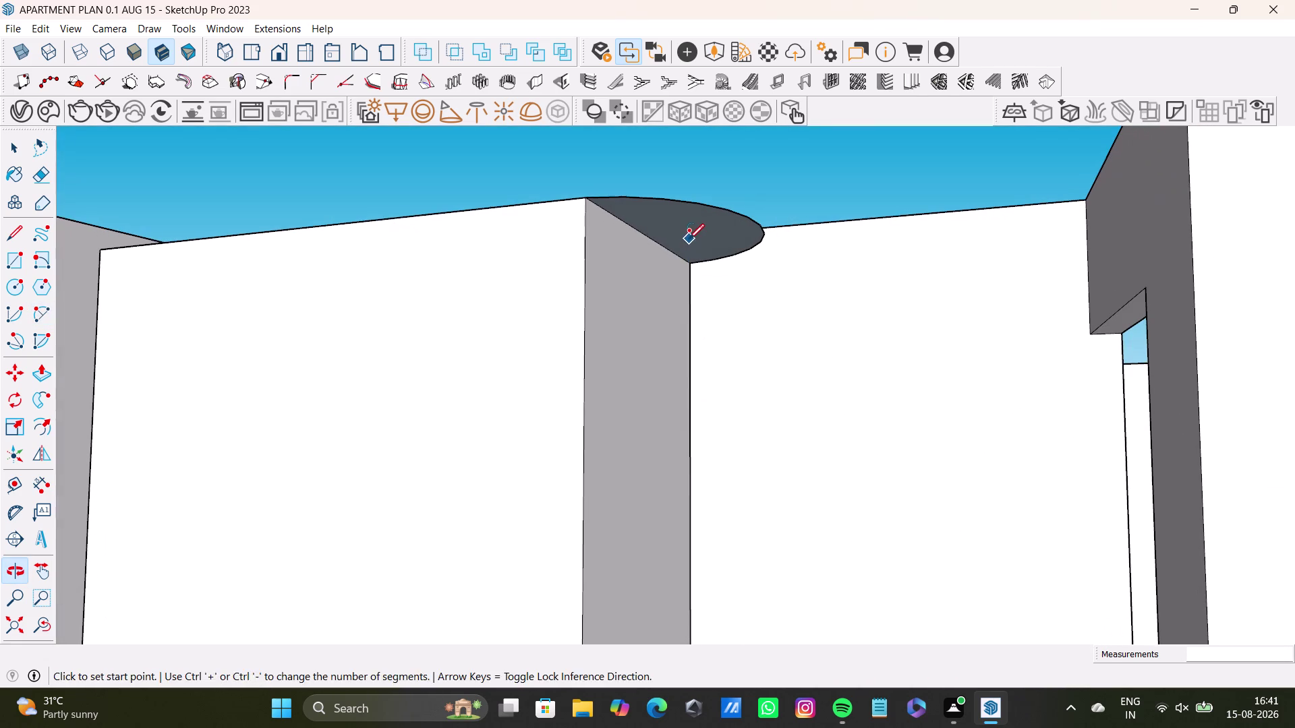
key(space)
click(696, 236)
Push/Pull the semicircle face into a thin cap slab.
key(p)
drag(696, 236, 696, 242)
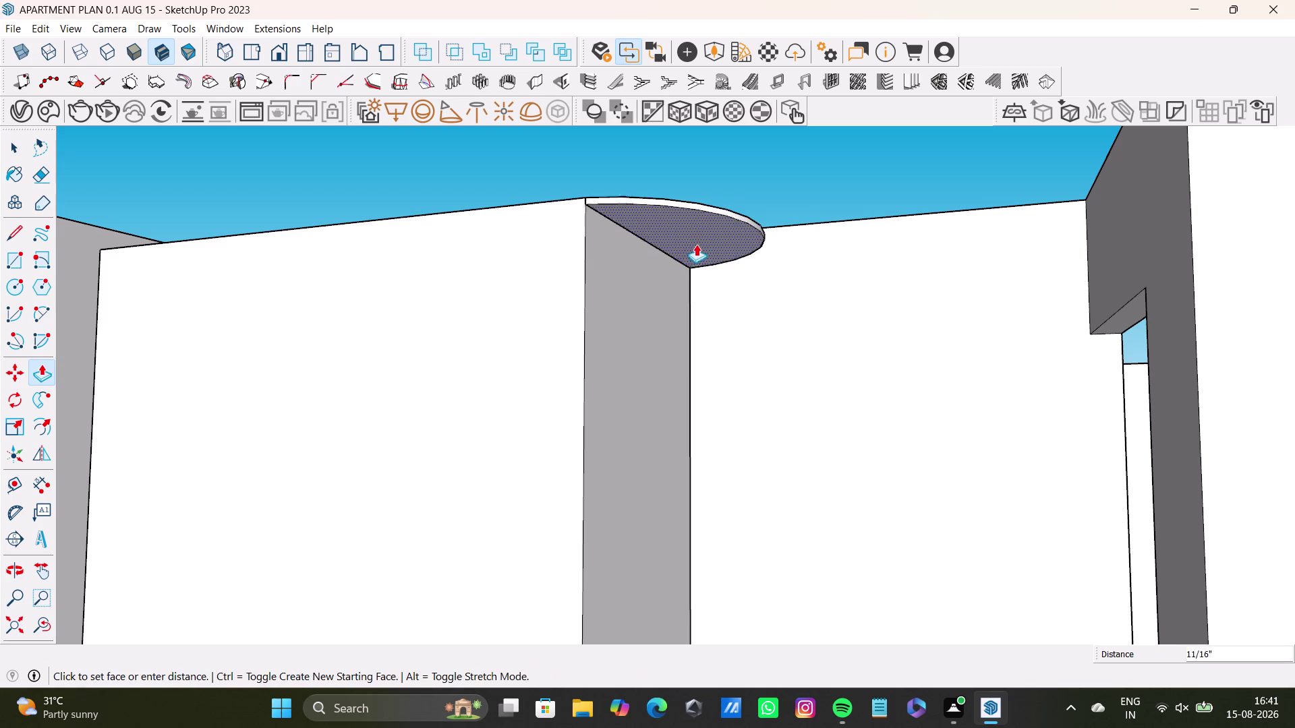
drag(696, 243, 692, 259)
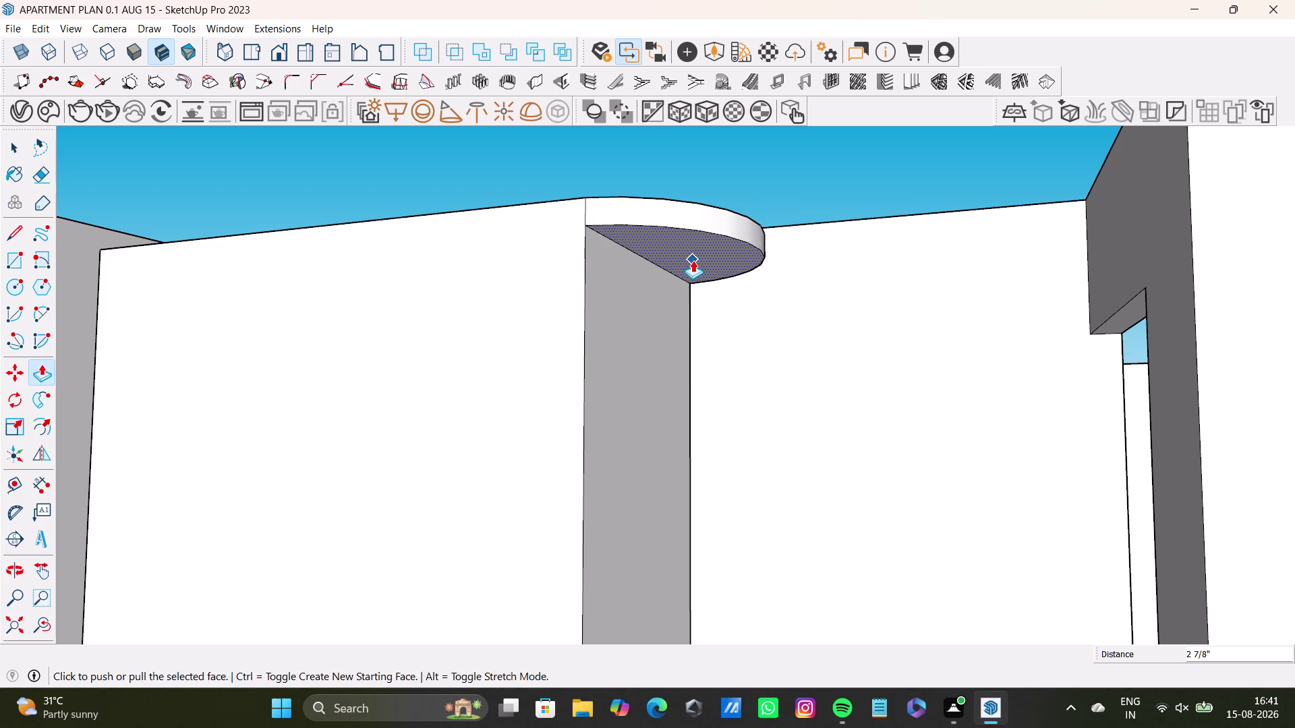
key(space)
Orbit around the new cap to inspect its rounded edge from above.
scroll(down, 3)
middle_drag(689, 337, 737, 197)
middle_drag(728, 333, 772, 534)
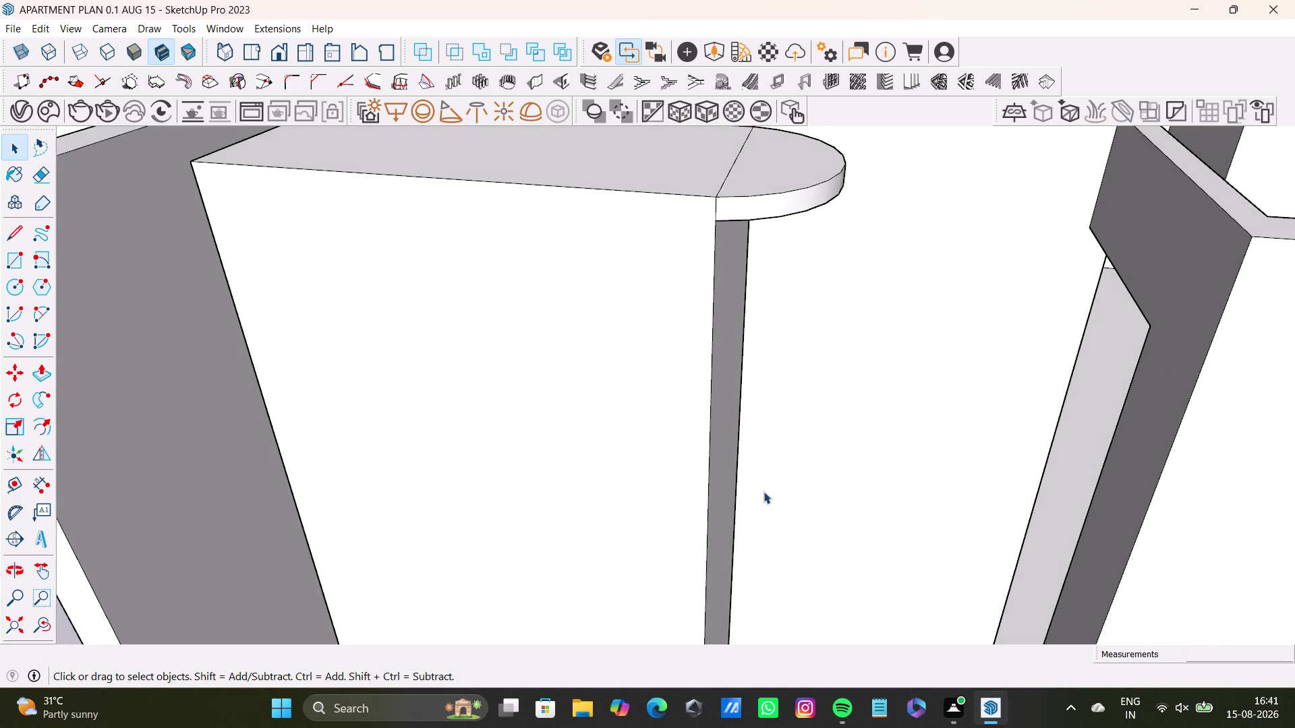
scroll(down, 3)
middle_drag(761, 483, 741, 462)
scroll(down, 3)
middle_drag(728, 435, 733, 425)
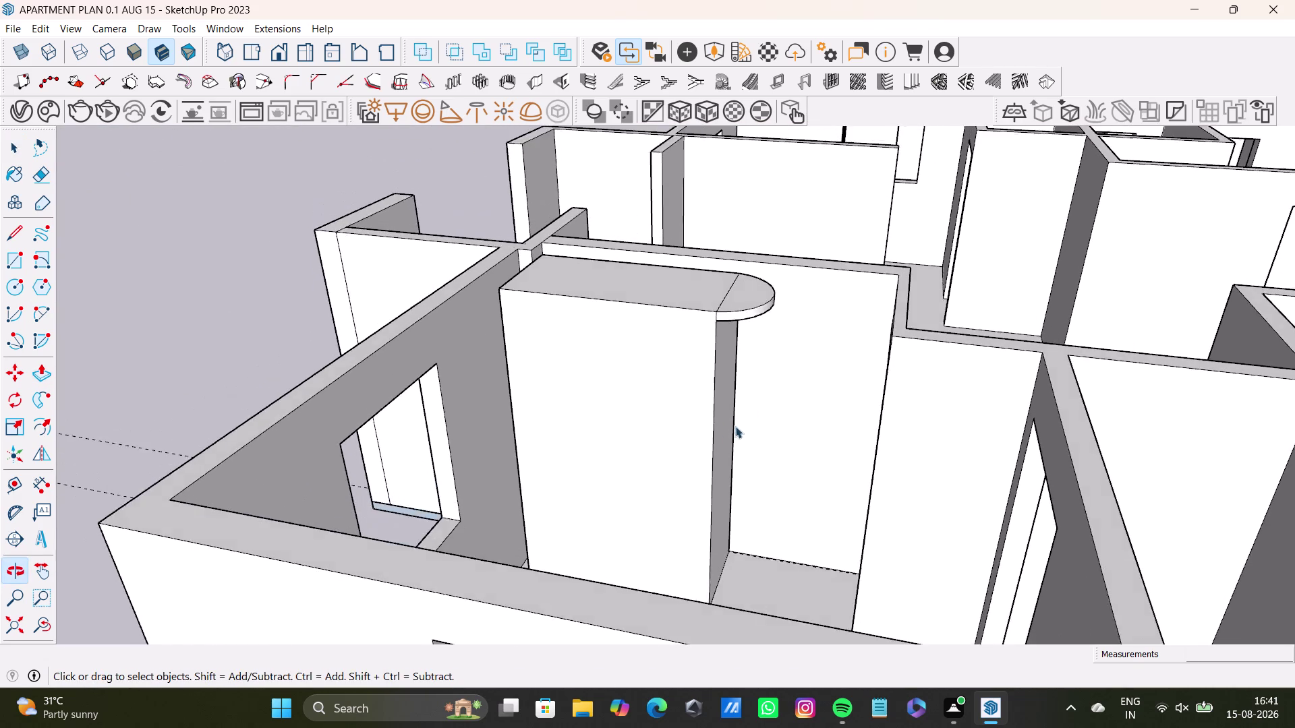
scroll(up, 3)
middle_drag(720, 403, 513, 498)
middle_drag(574, 436, 605, 313)
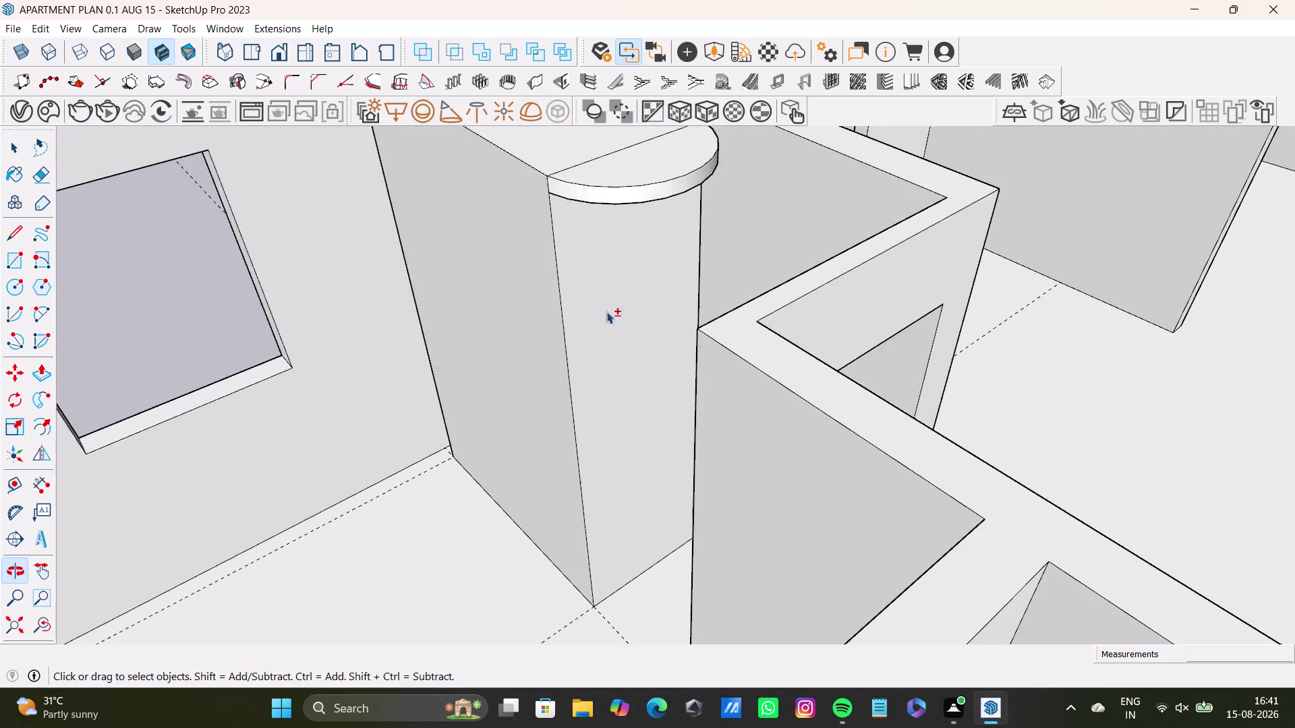
middle_drag(616, 321, 723, 550)
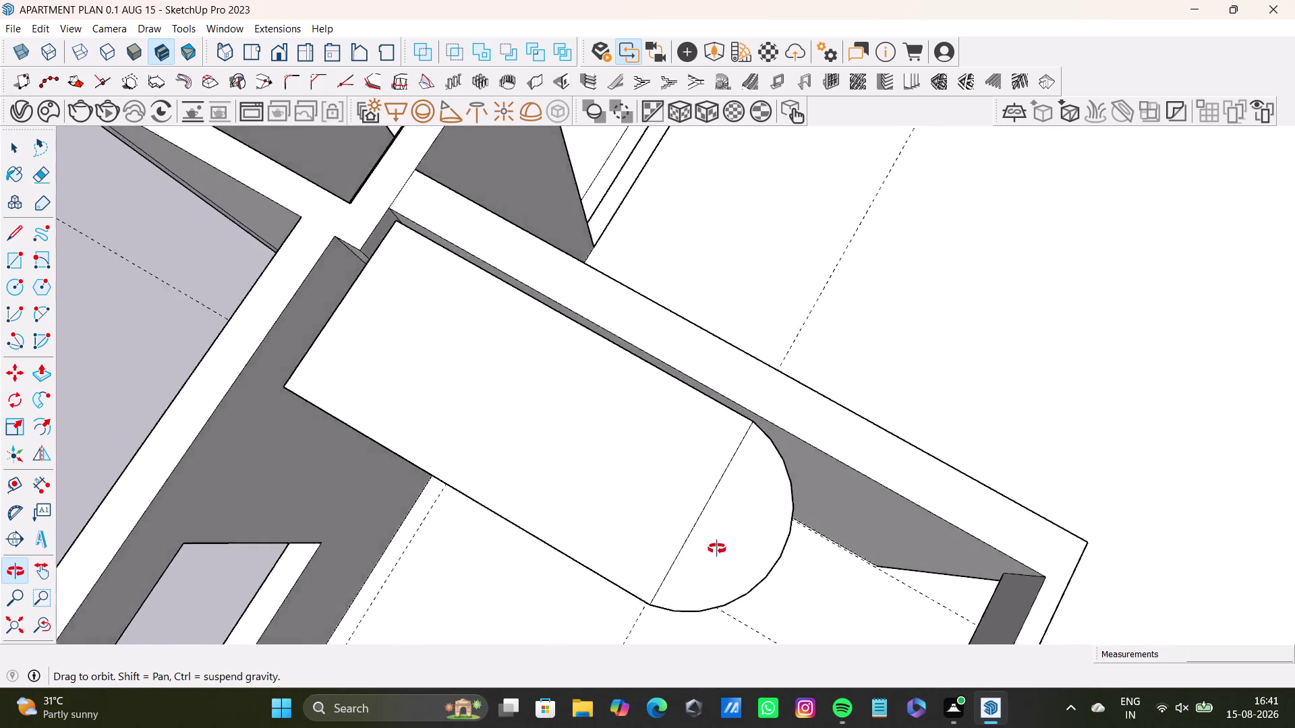
middle_drag(723, 550, 759, 441)
scroll(up, 3)
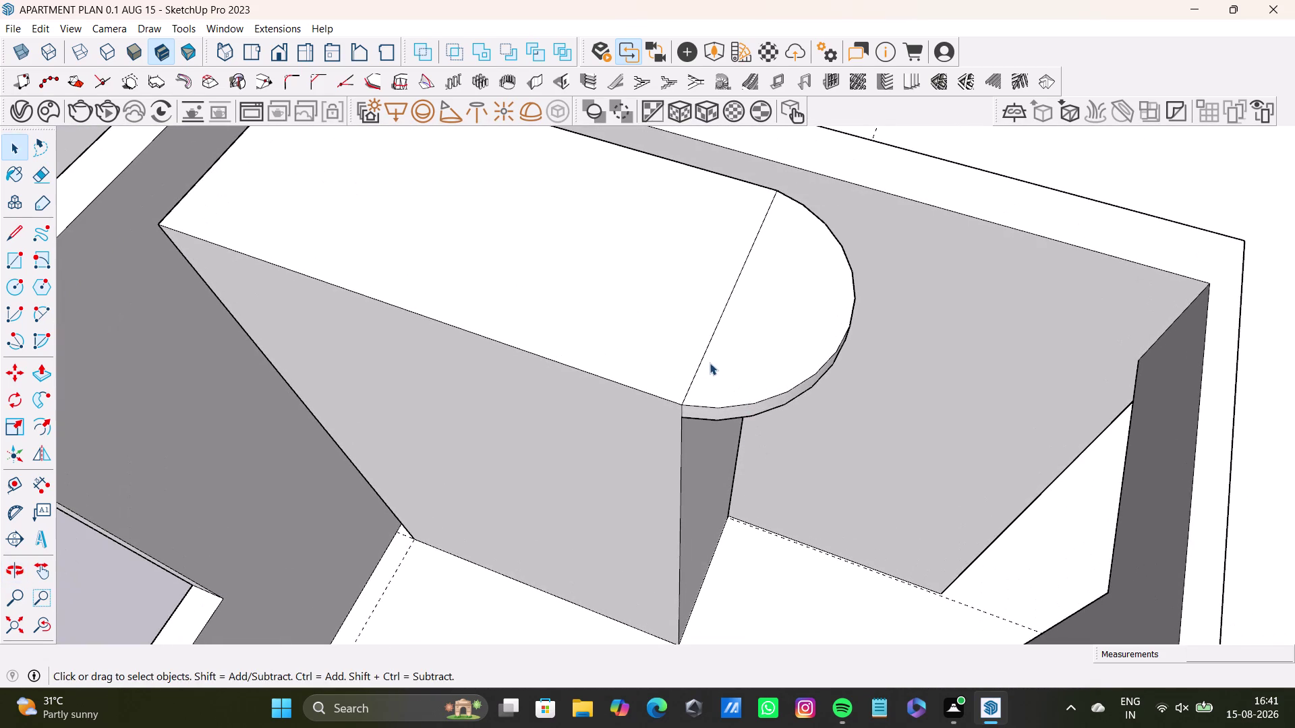
Delete the seam line across the cap top.
click(701, 362)
key(Delete)
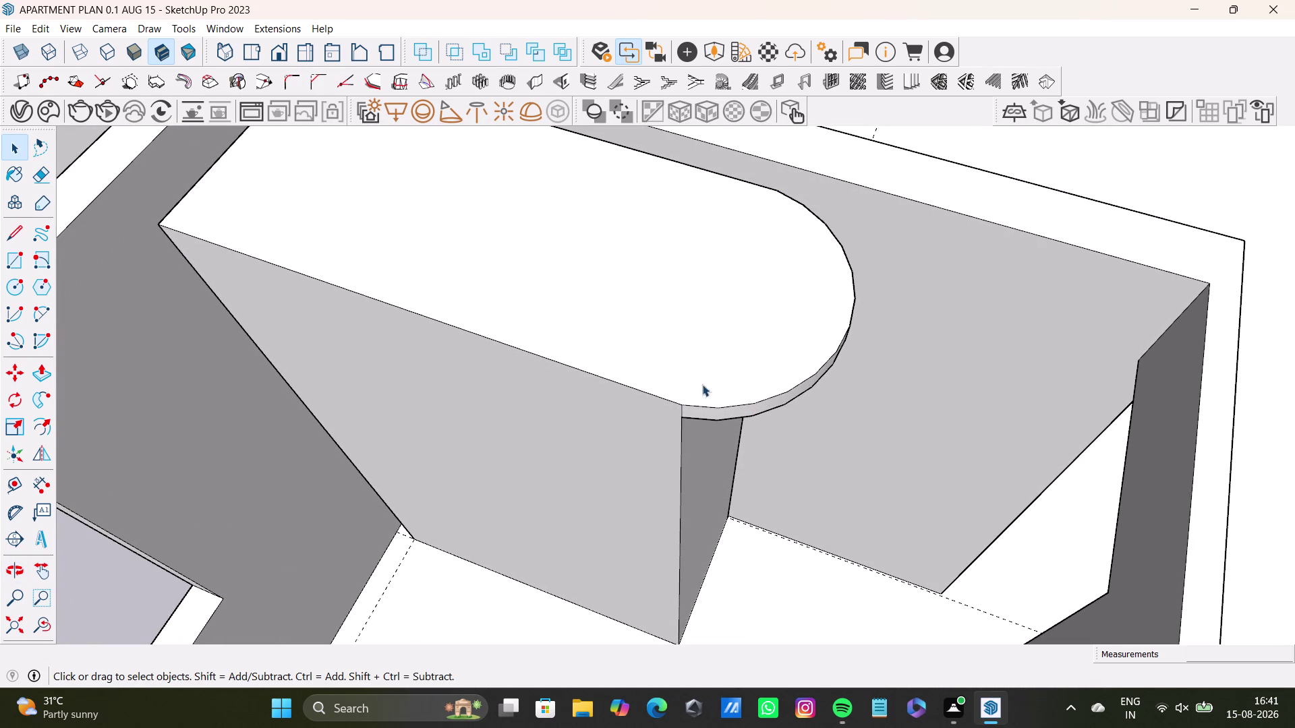
scroll(up, 3)
scroll(down, 3)
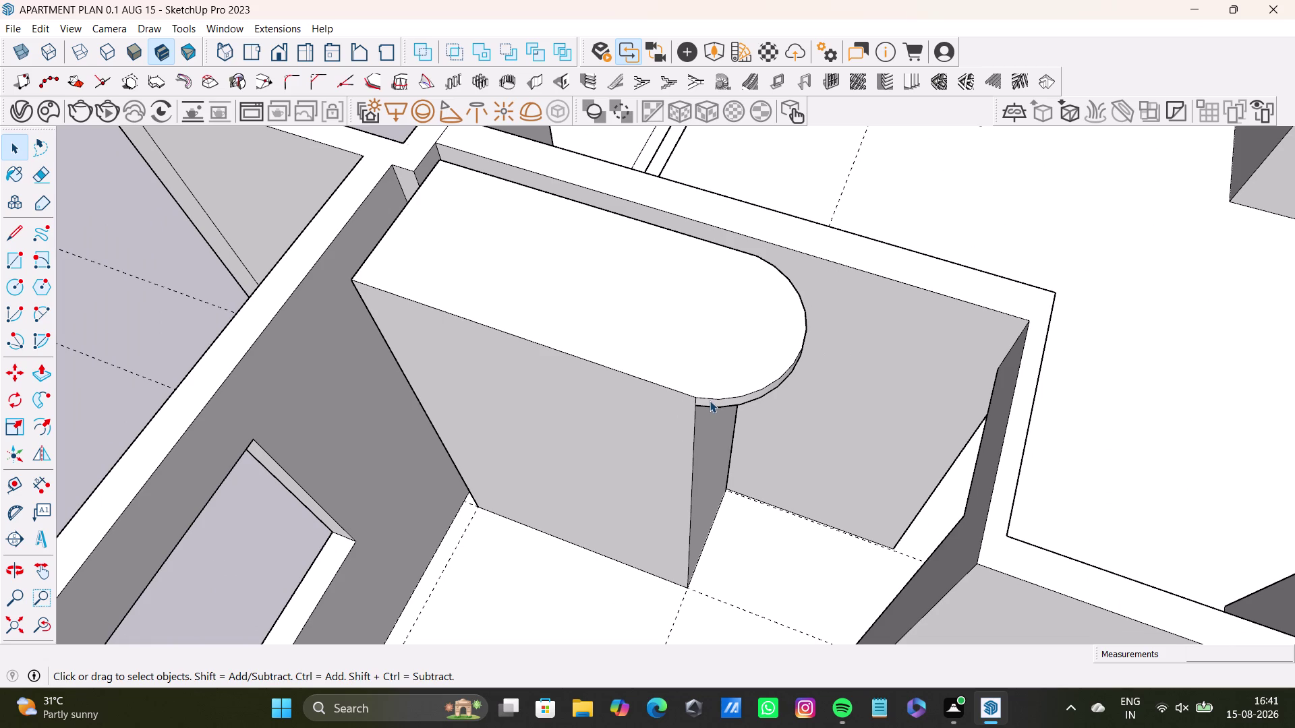